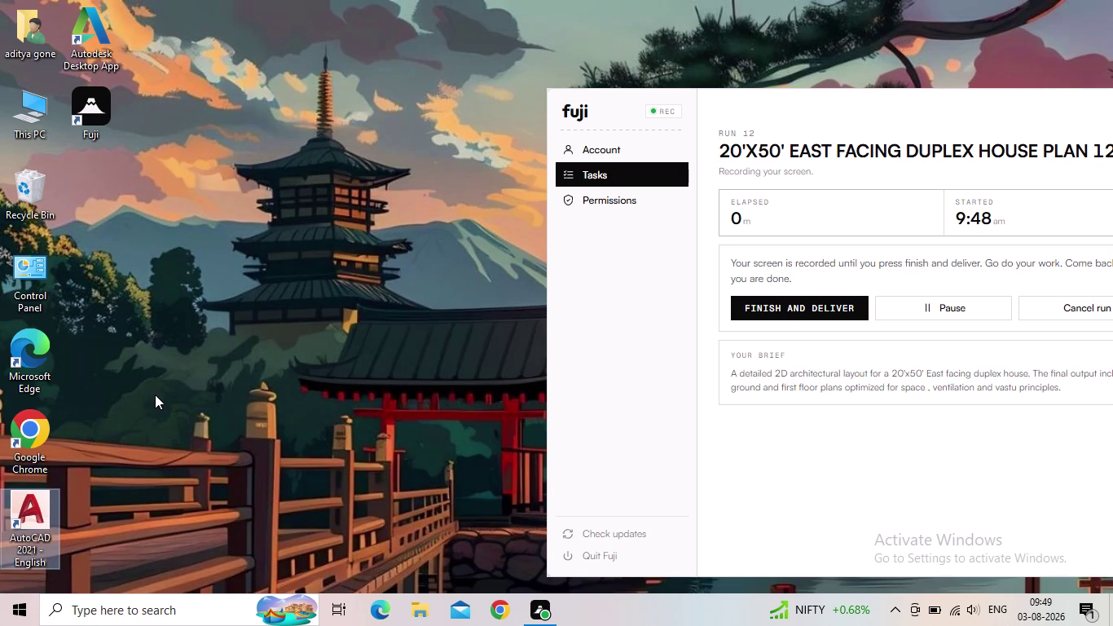
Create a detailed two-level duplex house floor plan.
Launch AutoCAD 2021 from its desktop shortcut.
right_click(211, 289)
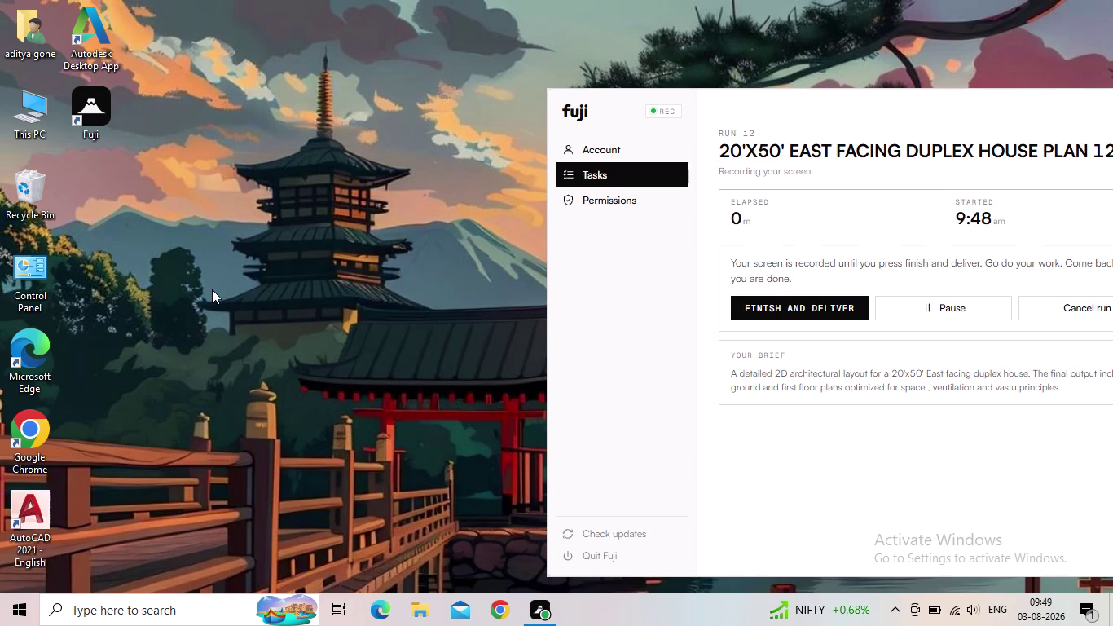
click(242, 336)
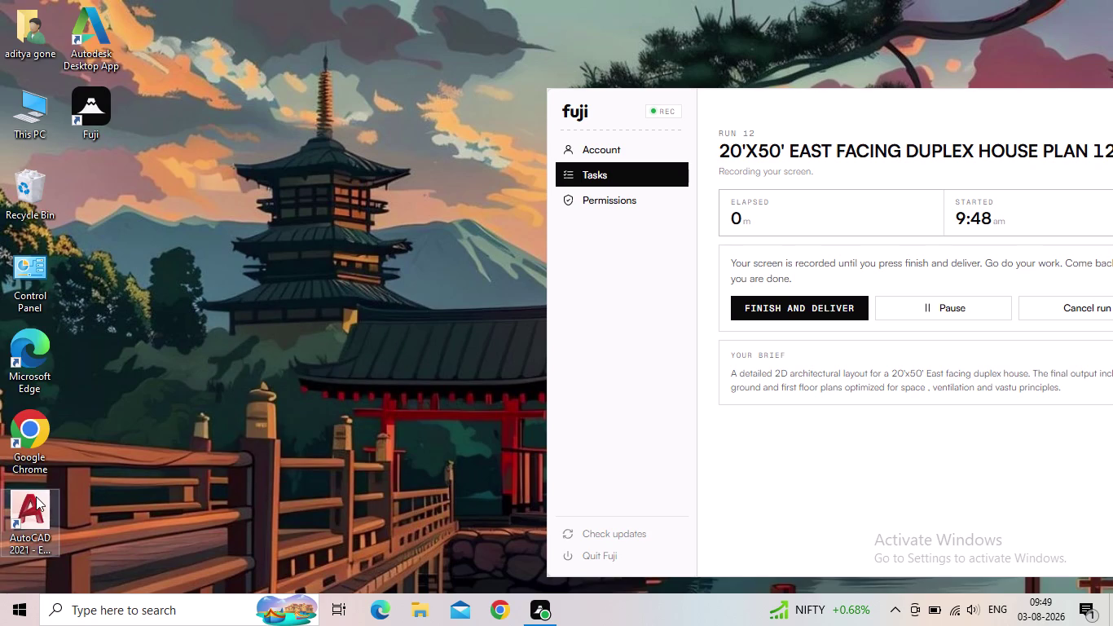
double_click(36, 496)
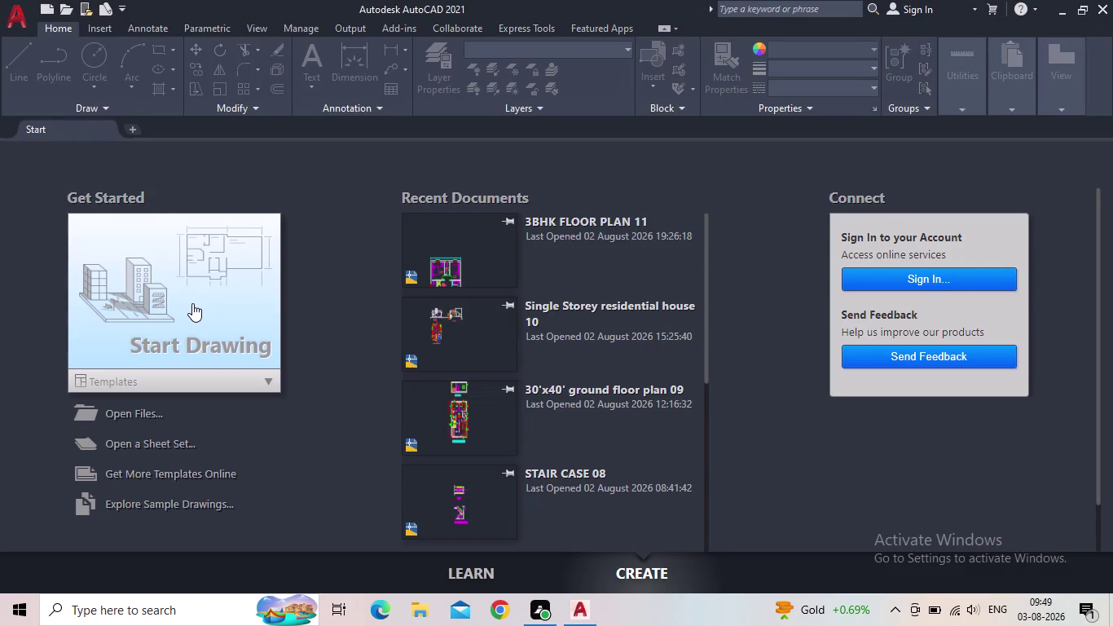
Start a new blank drawing, Drawing1, from the Start page.
click(192, 302)
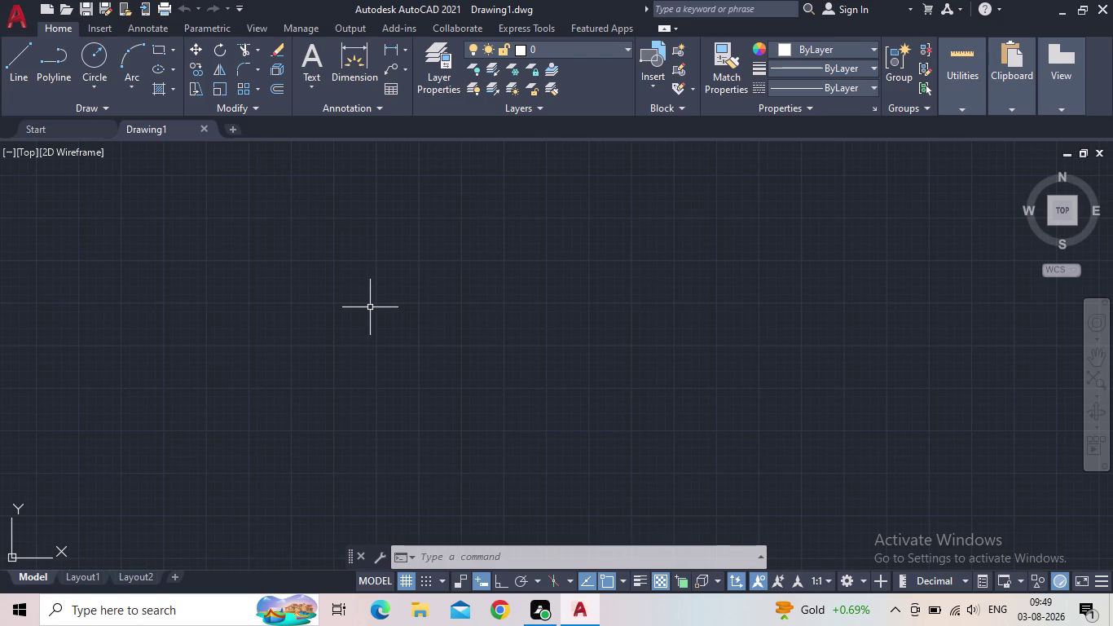
Pan and zoom the blank drawing to reposition the origin.
scroll(down, 3)
middle_drag(485, 341, 454, 390)
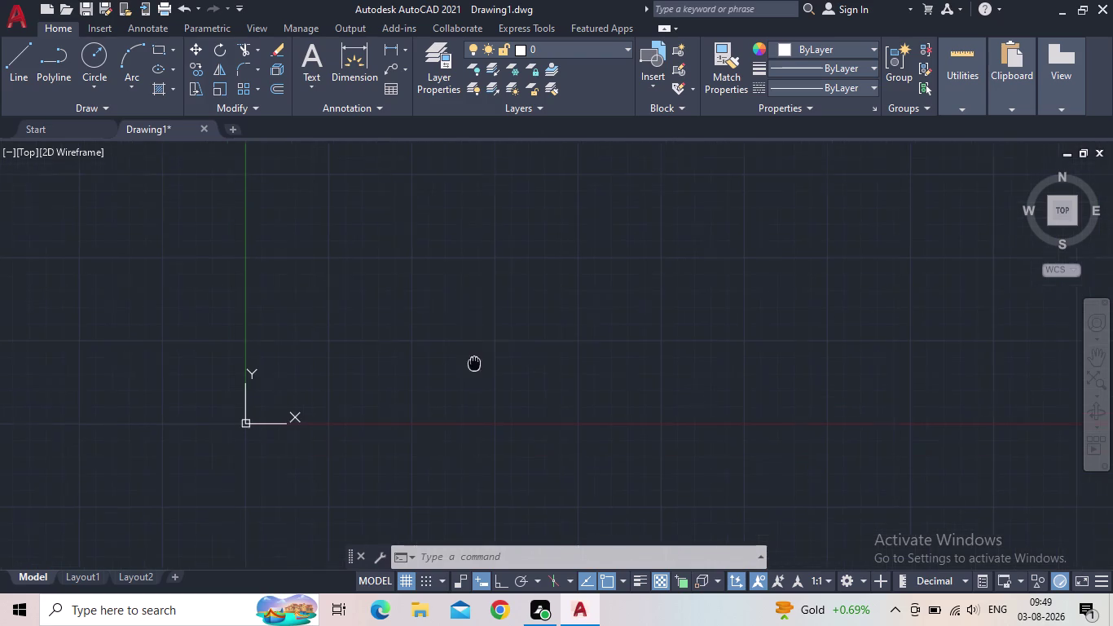
middle_drag(454, 390, 366, 462)
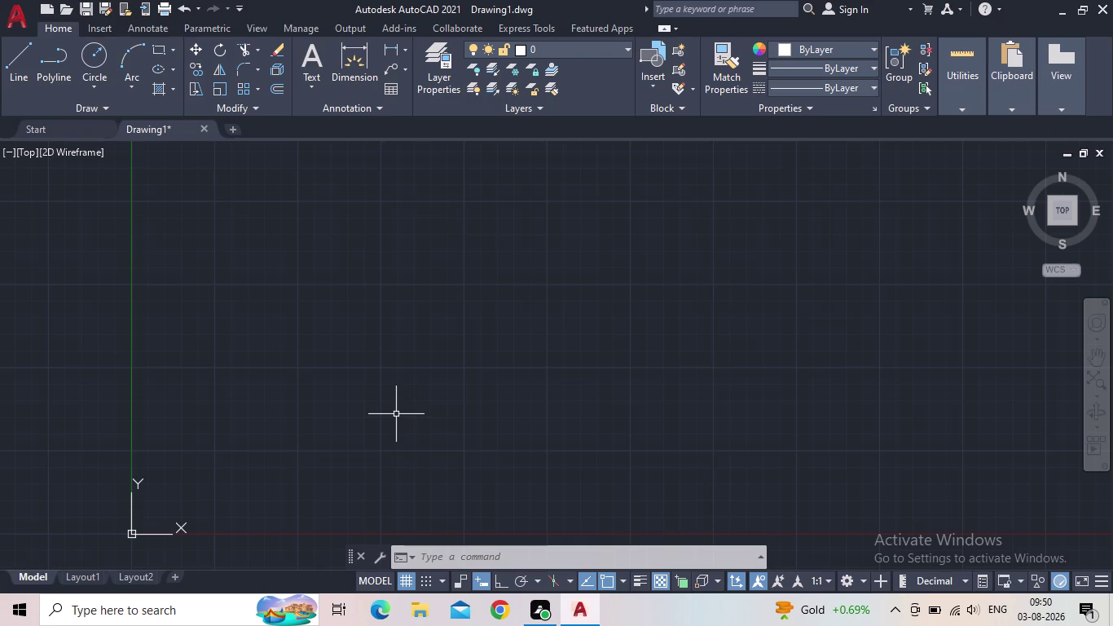
middle_drag(524, 356, 419, 375)
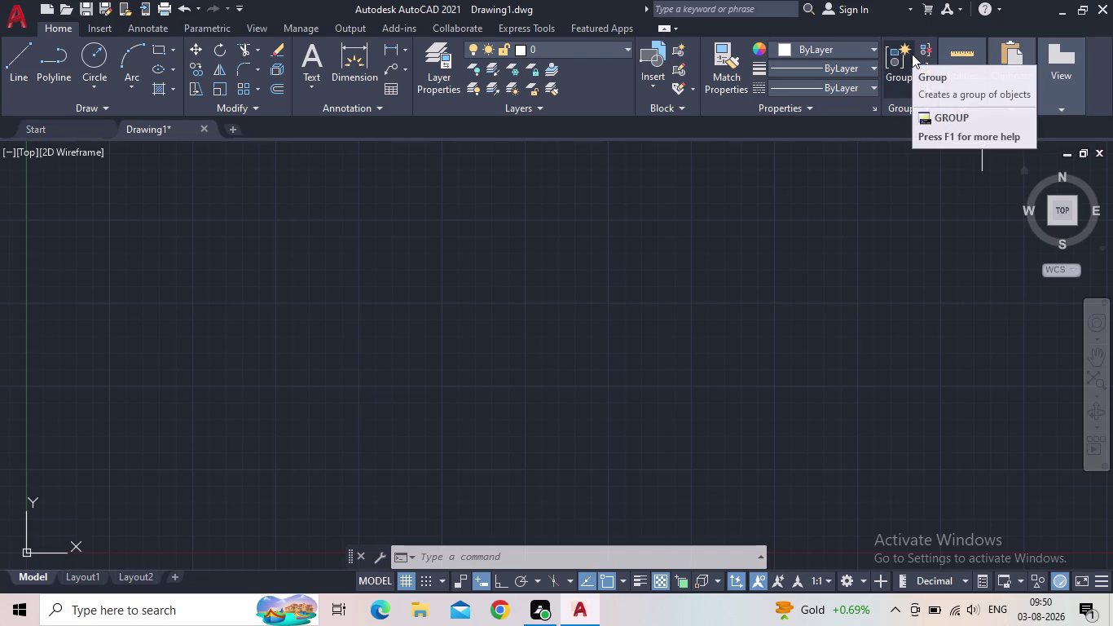
scroll(down, 3)
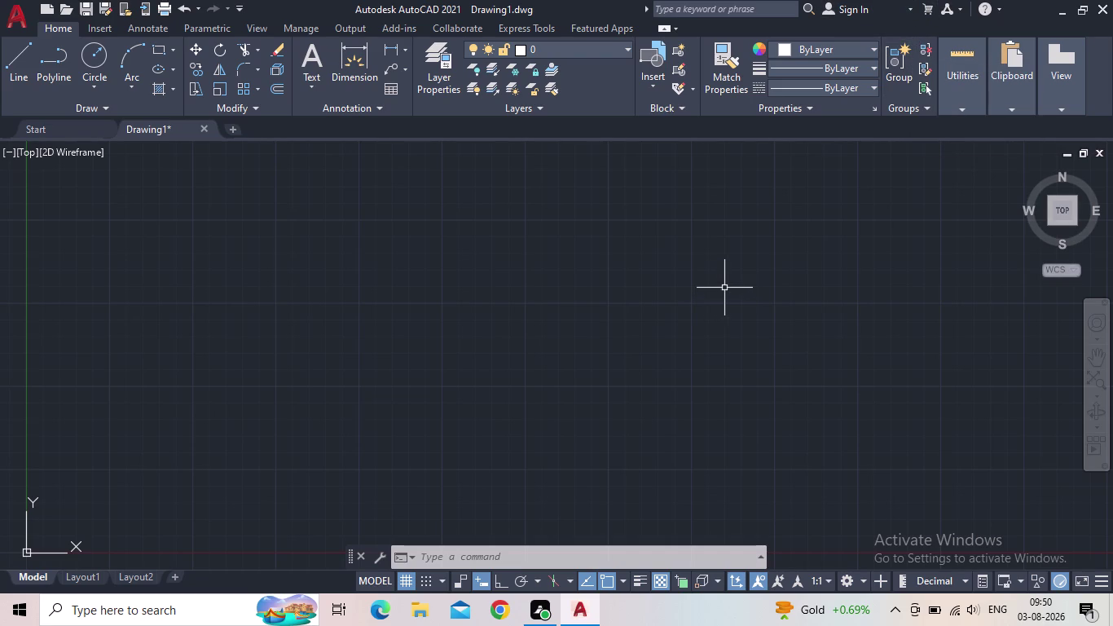
middle_click(725, 285)
Turn on Ortho mode and bring the origin to the lower left.
click(501, 586)
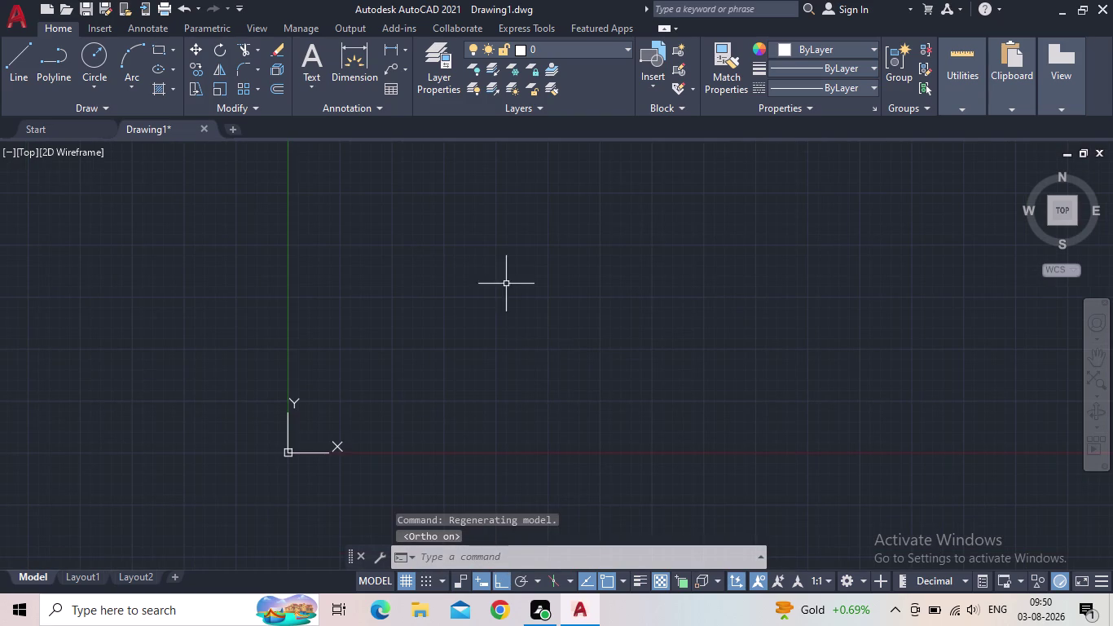
middle_drag(502, 273, 387, 306)
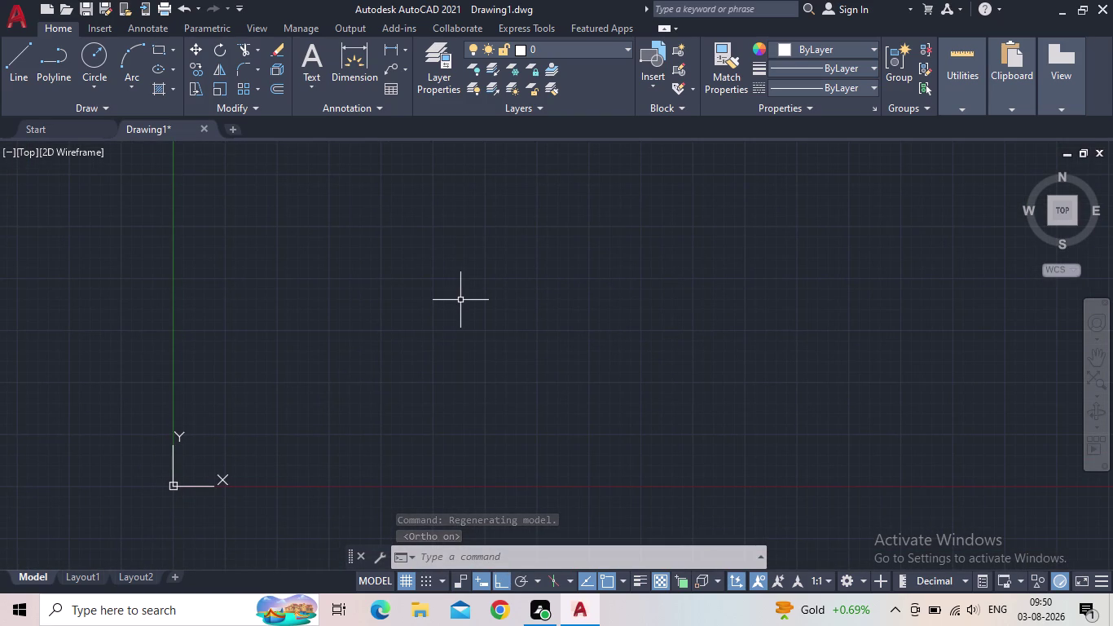
middle_click(486, 283)
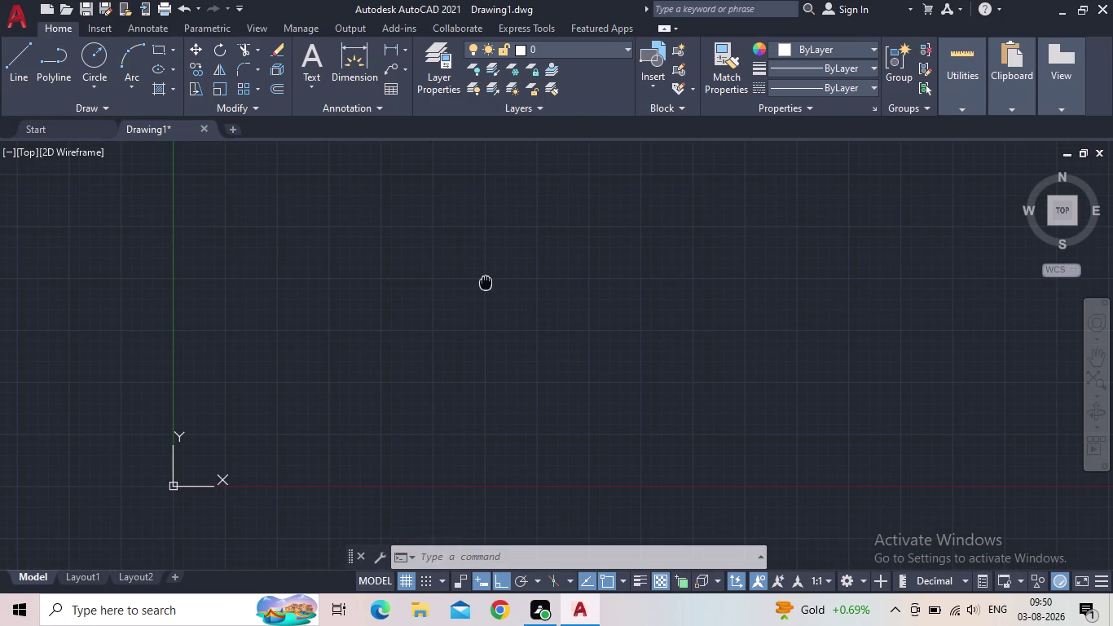
middle_drag(471, 287, 334, 321)
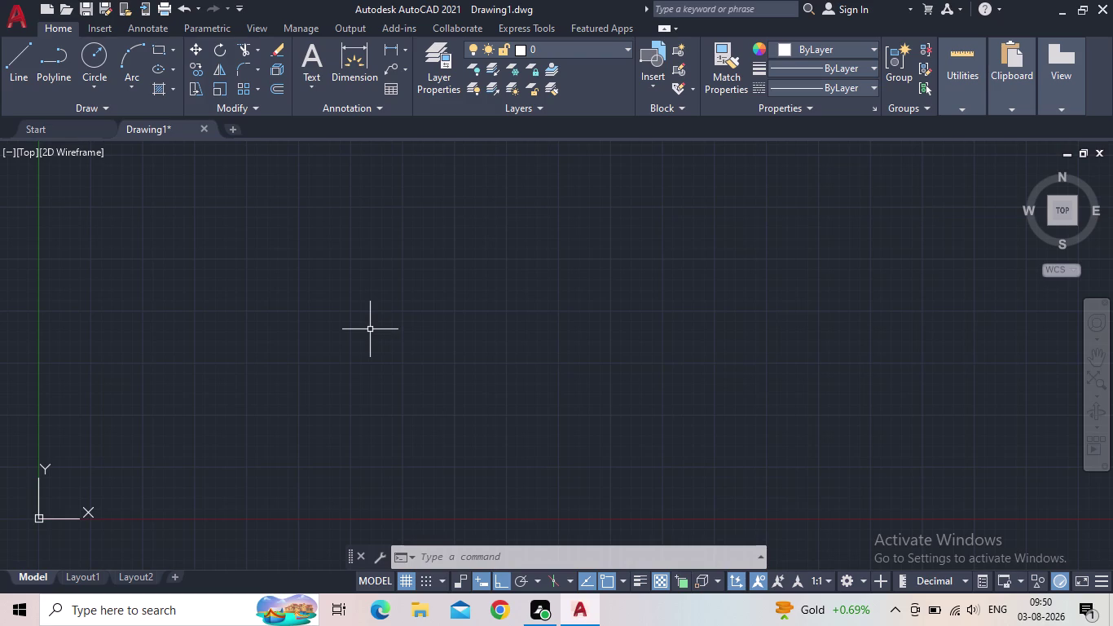
Set Engineering length units with 0'-0.00" precision, leaving insertion scale at Millimeters.
text(un)
key(Return)
key(Return)
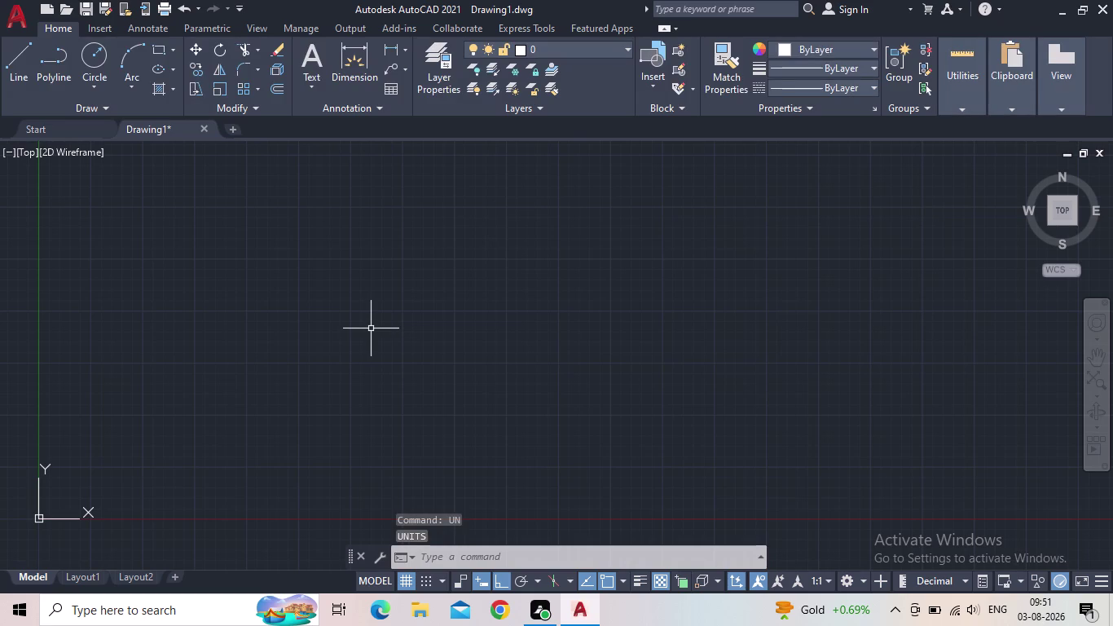
key(Escape)
text(un)
key(Return)
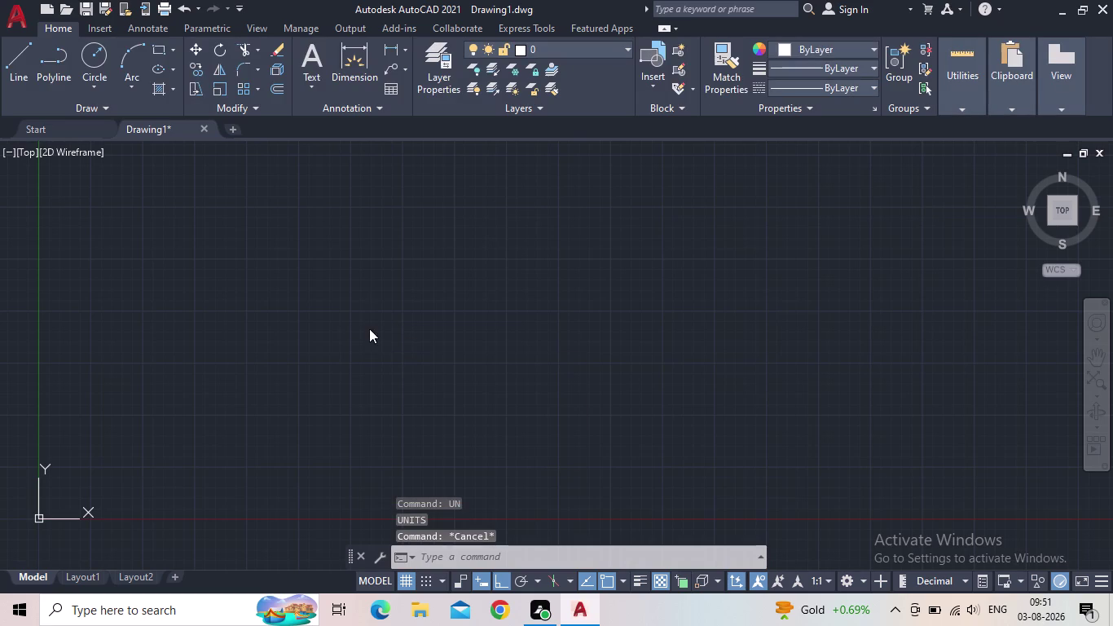
click(512, 185)
click(488, 226)
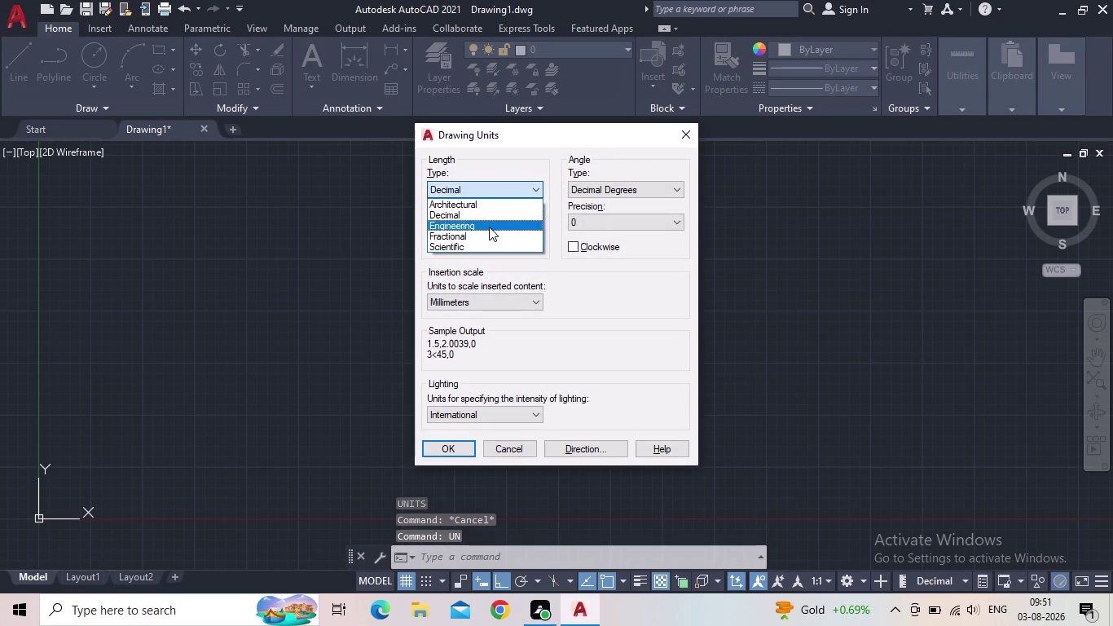
click(485, 227)
click(460, 258)
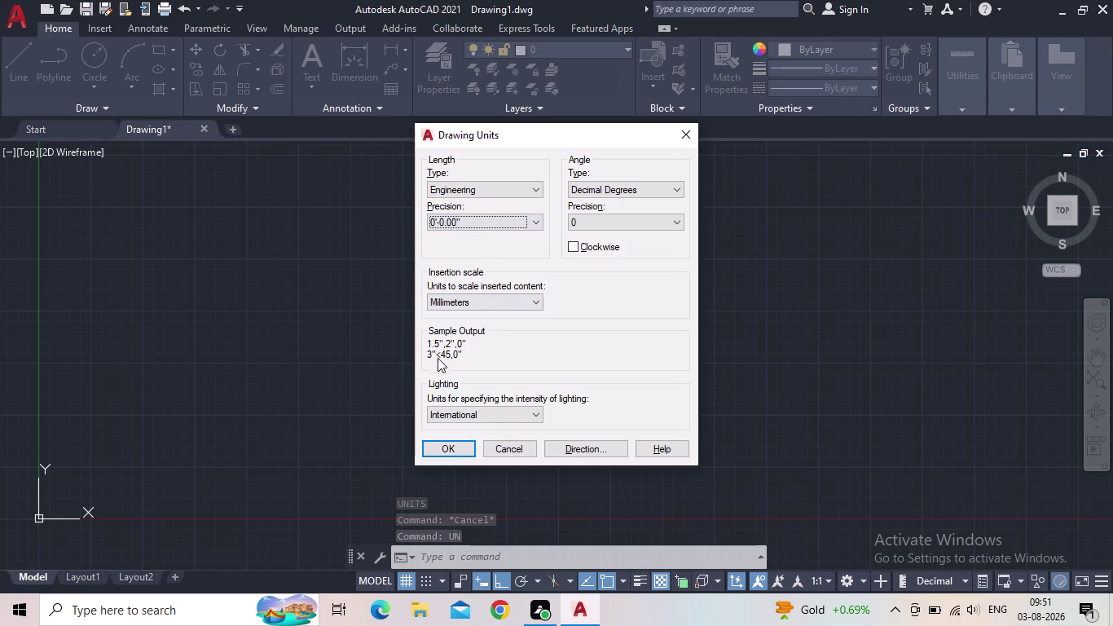
click(486, 303)
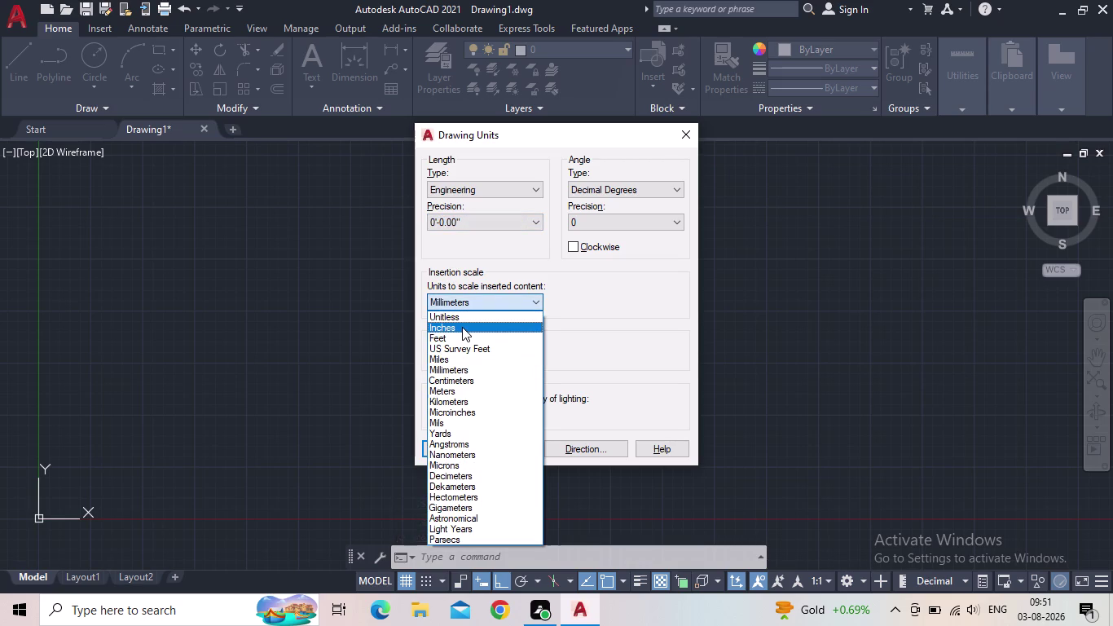
click(462, 327)
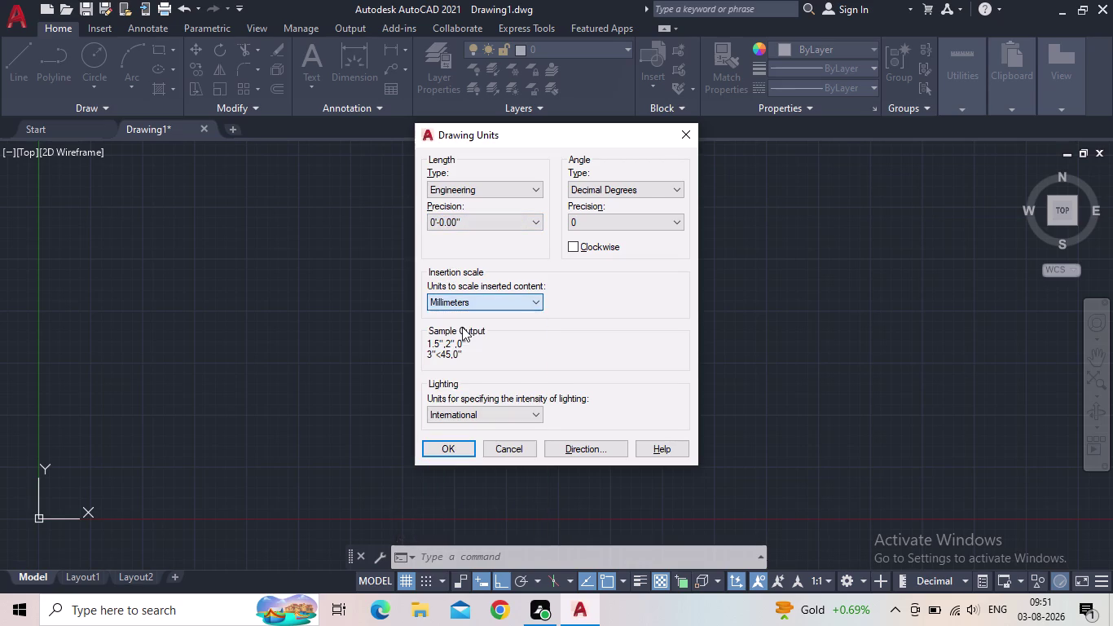
click(446, 442)
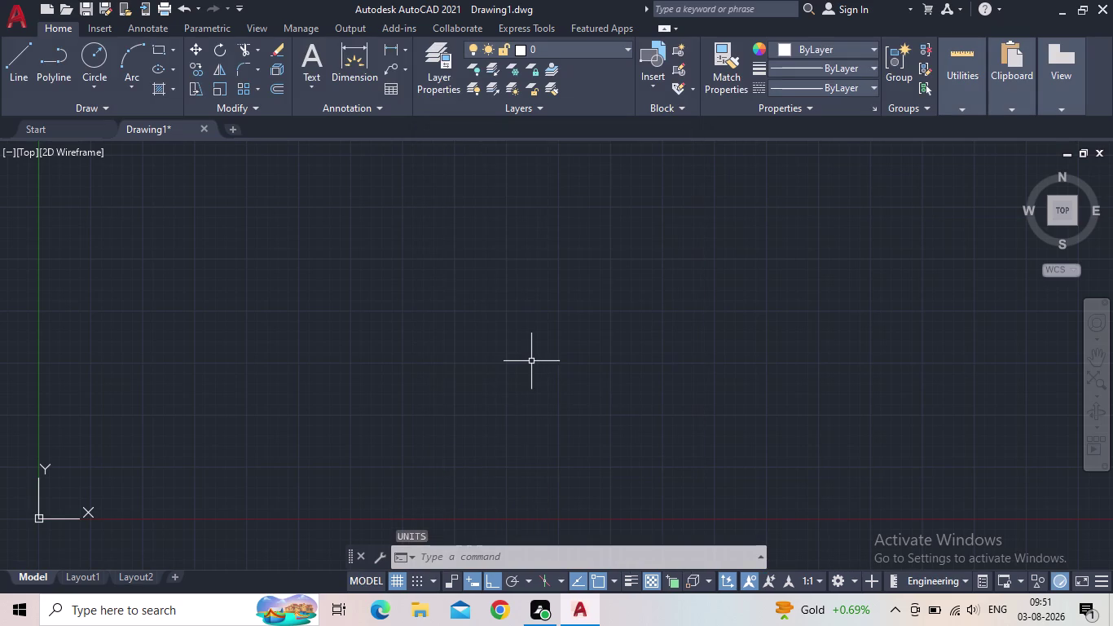
Give ISO-25 Engineering units with 0'-0.00" precision and make it the current style.
key(d)
key(Return)
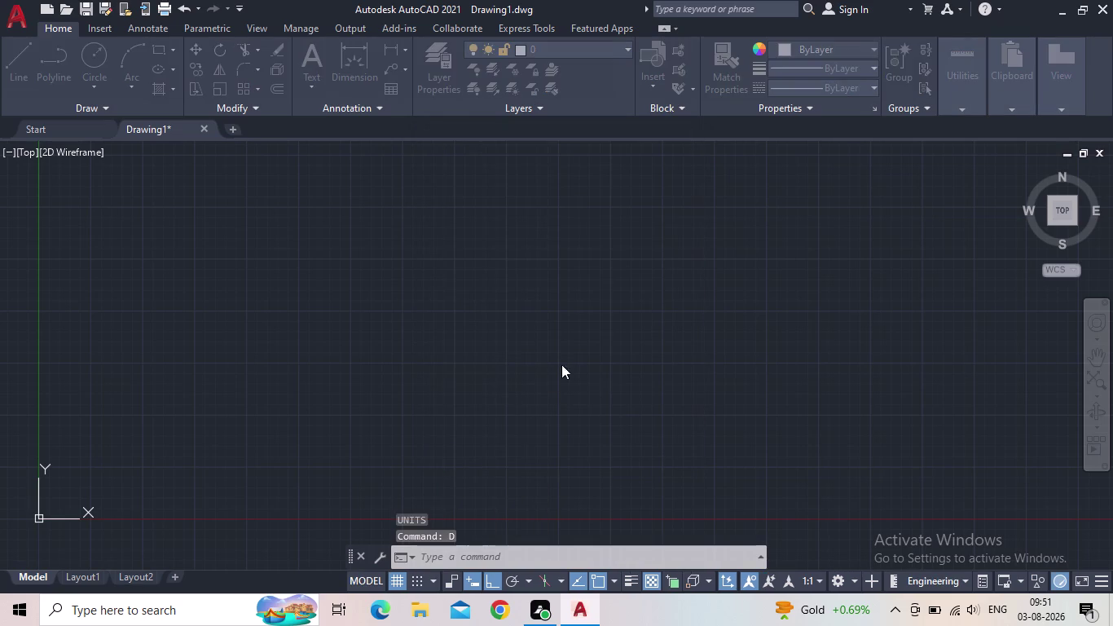
click(720, 263)
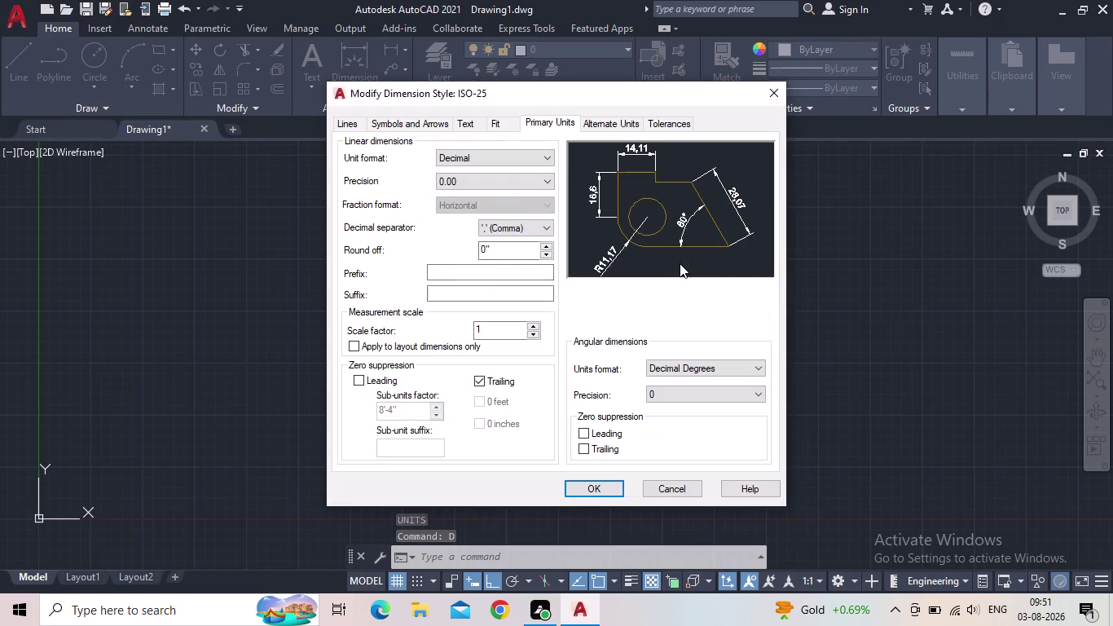
click(487, 156)
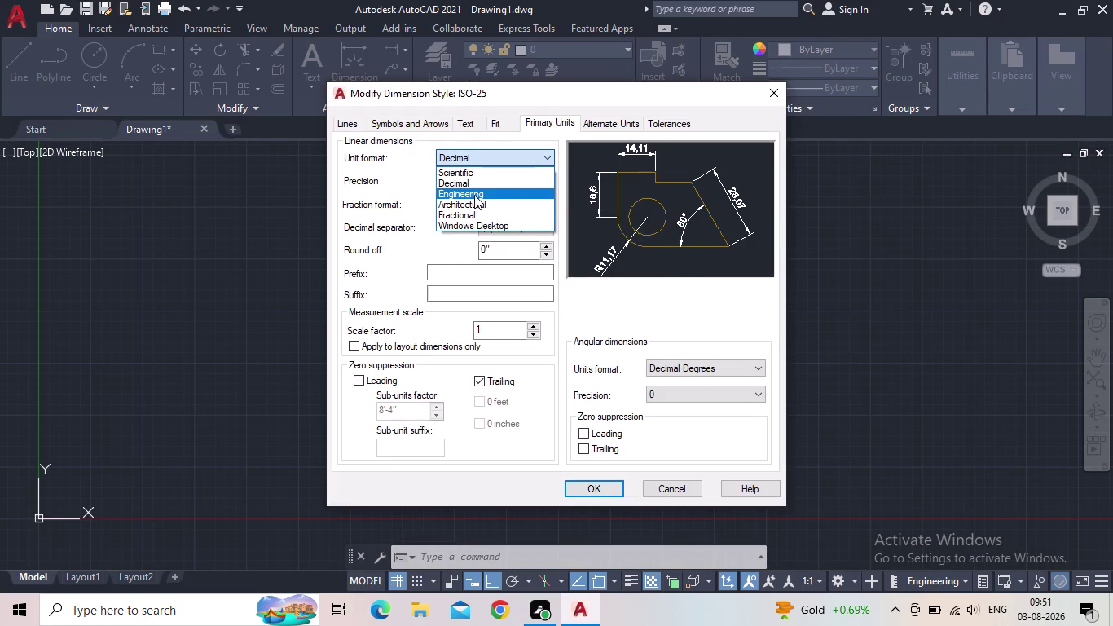
click(474, 195)
click(457, 180)
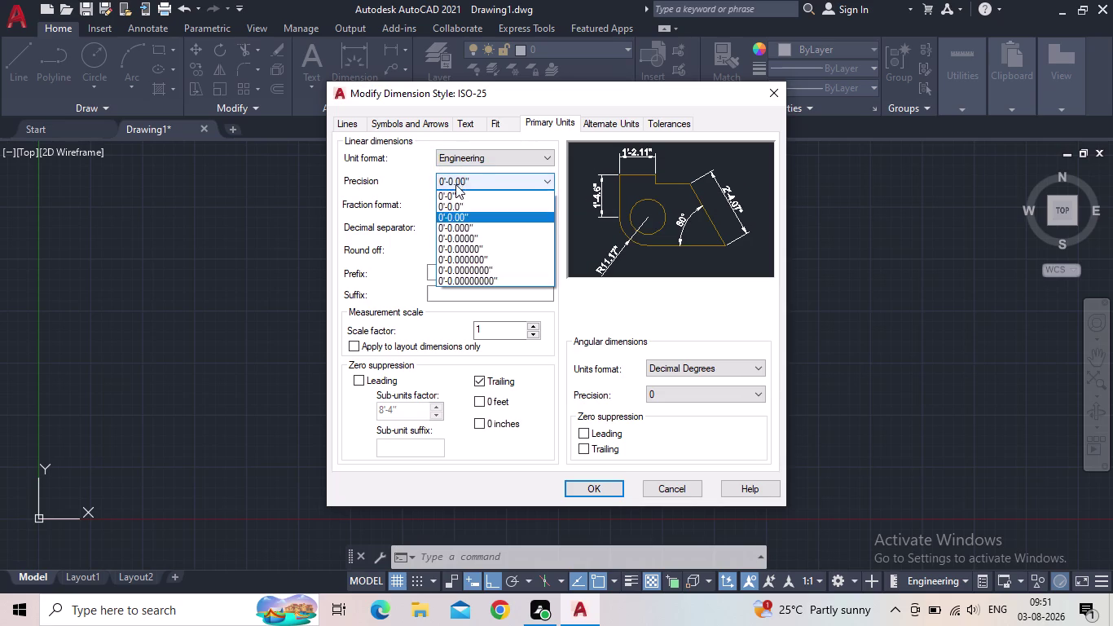
click(466, 216)
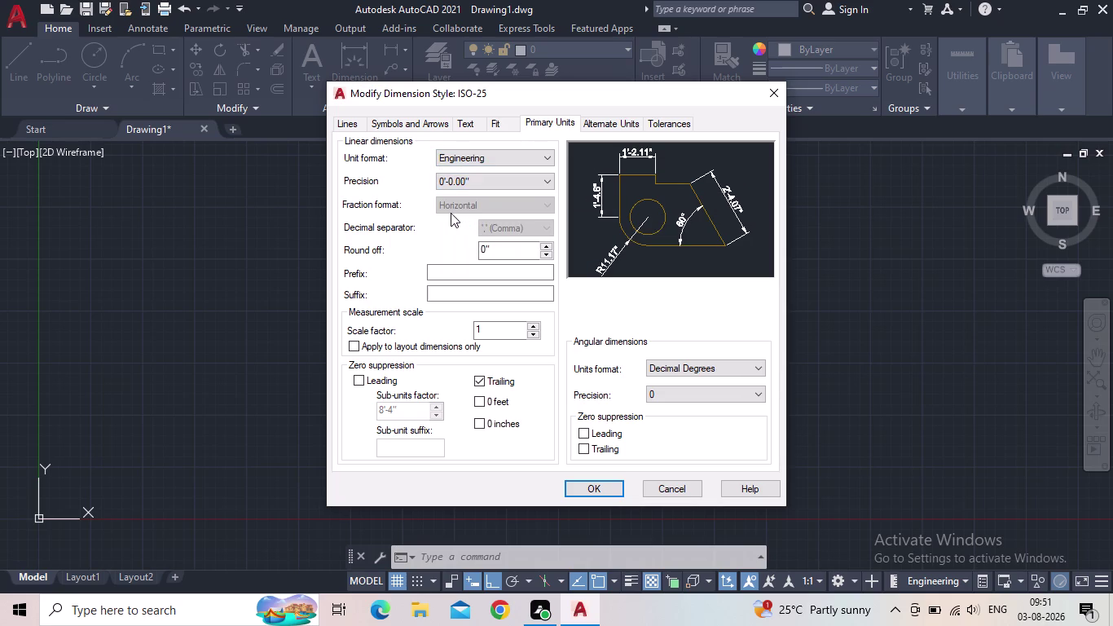
click(588, 485)
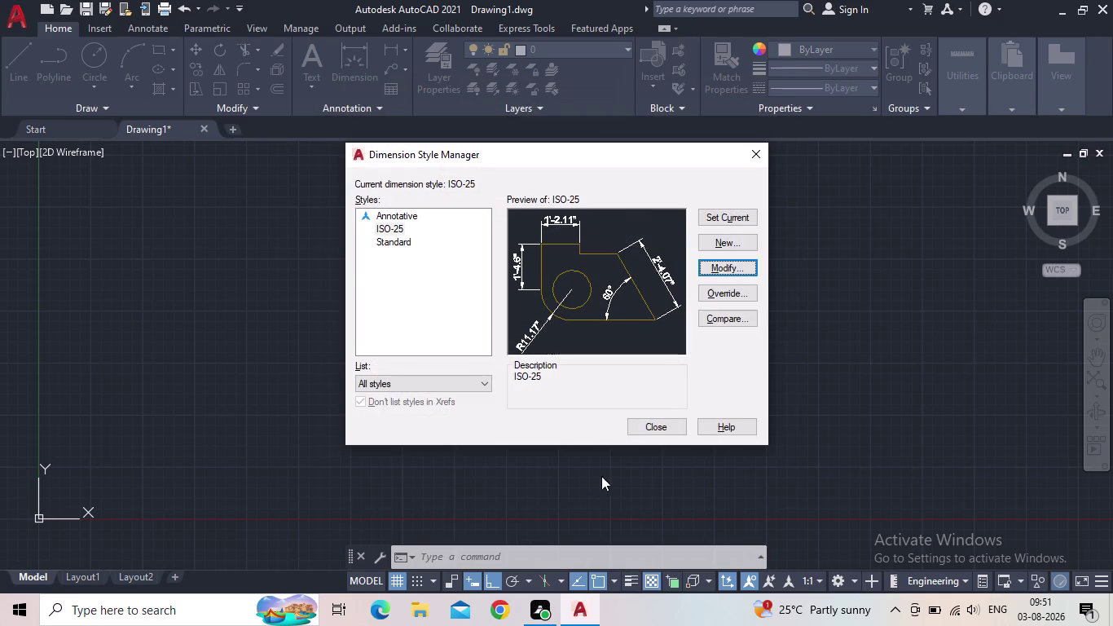
click(712, 219)
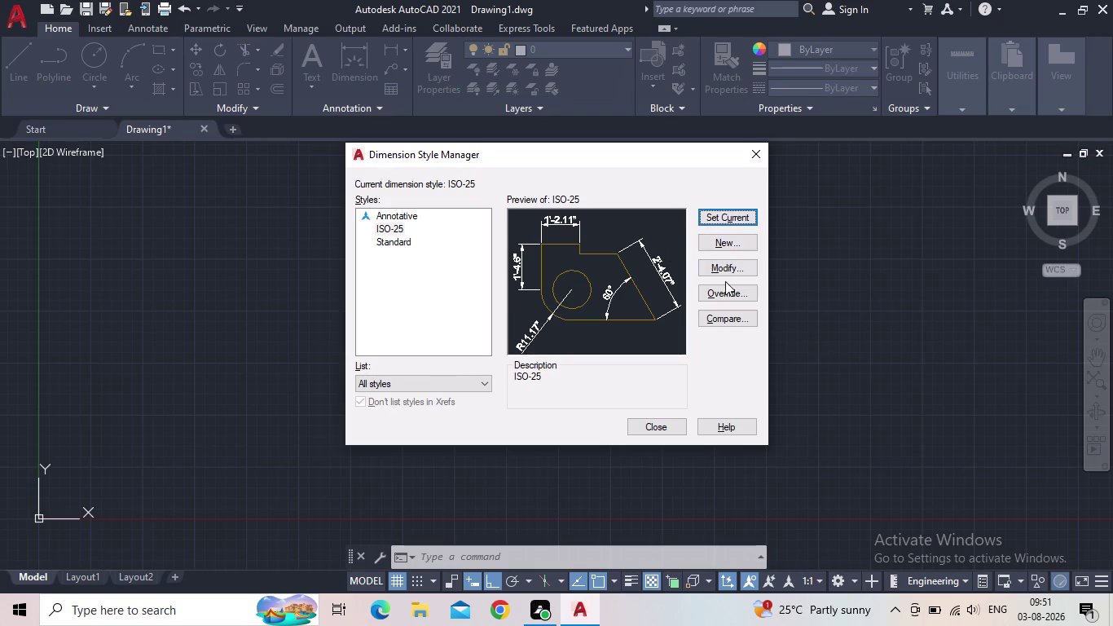
click(675, 421)
scroll(down, 3)
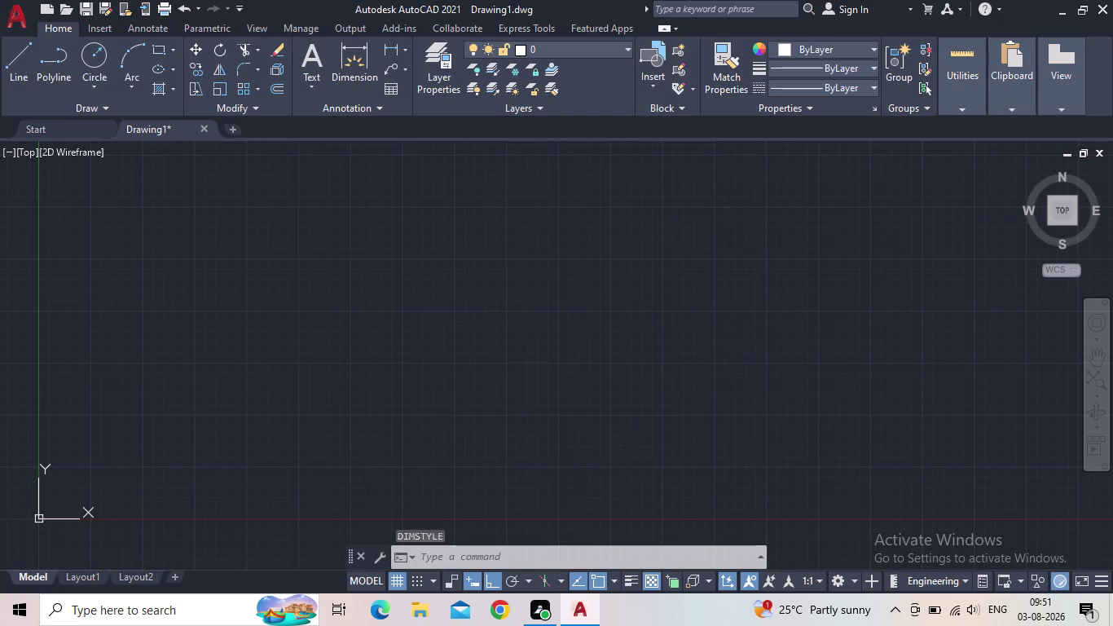
middle_drag(779, 352, 567, 434)
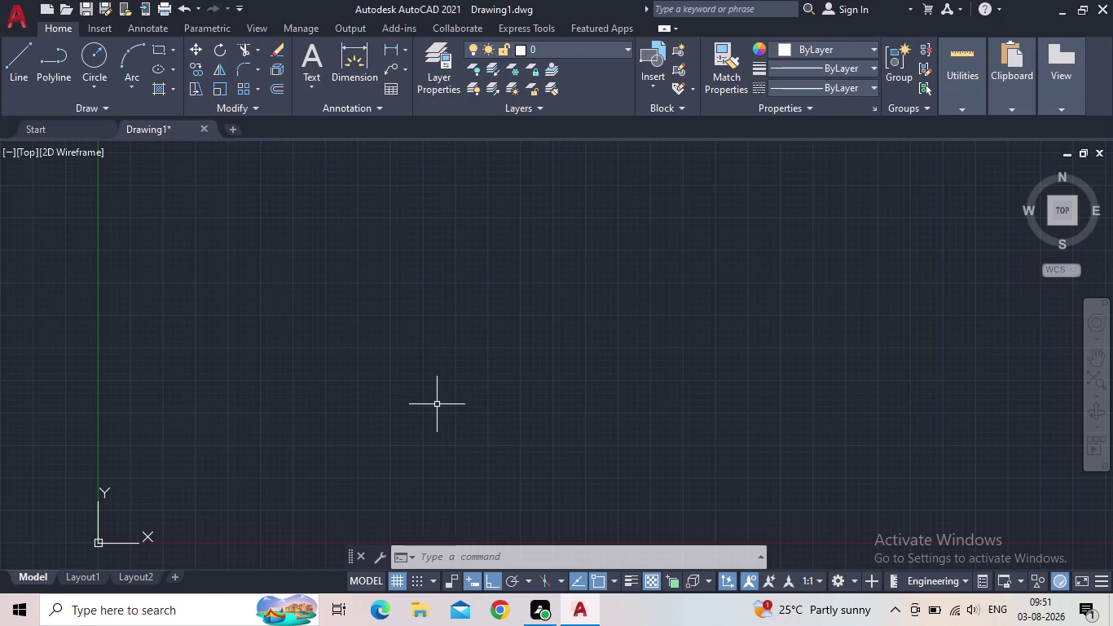
Place one vertical construction line with XL's Vertical option.
text(xl)
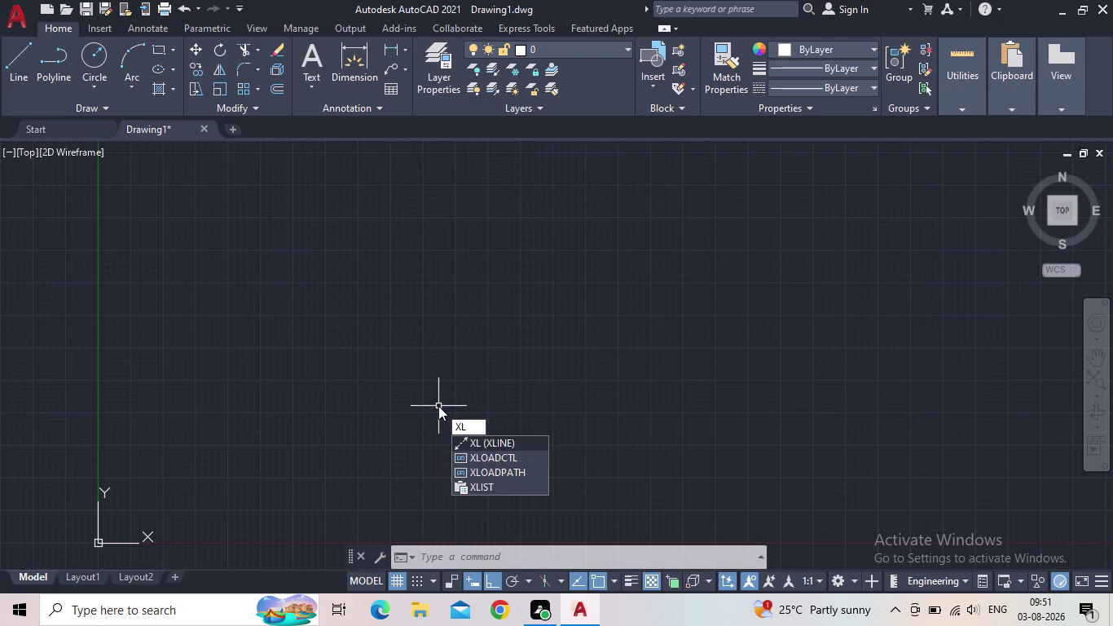
key(Return)
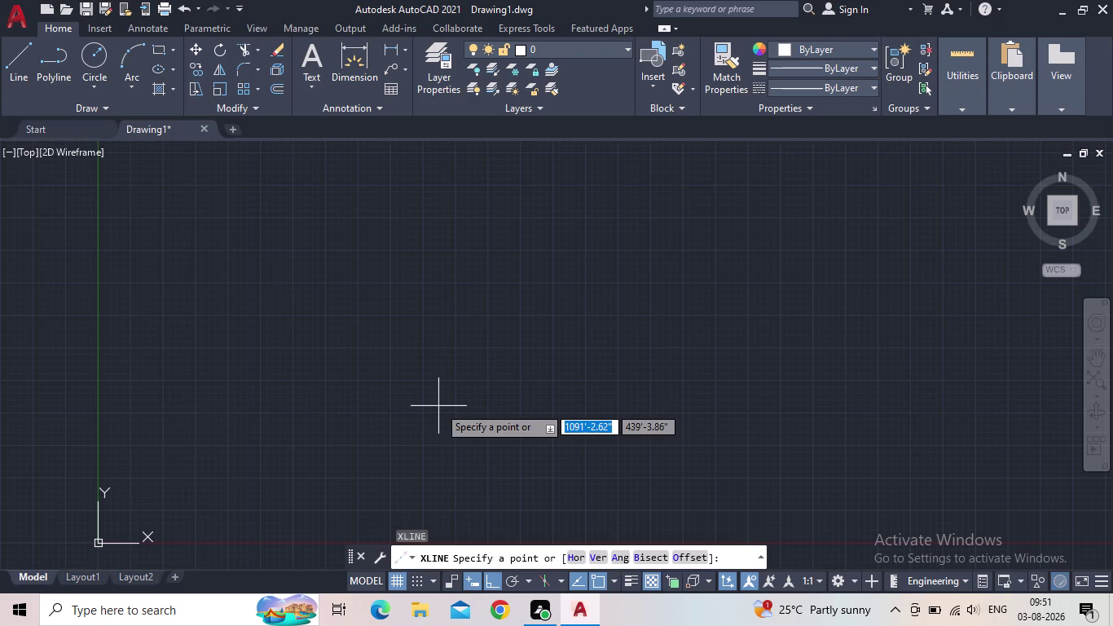
key(v)
key(Return)
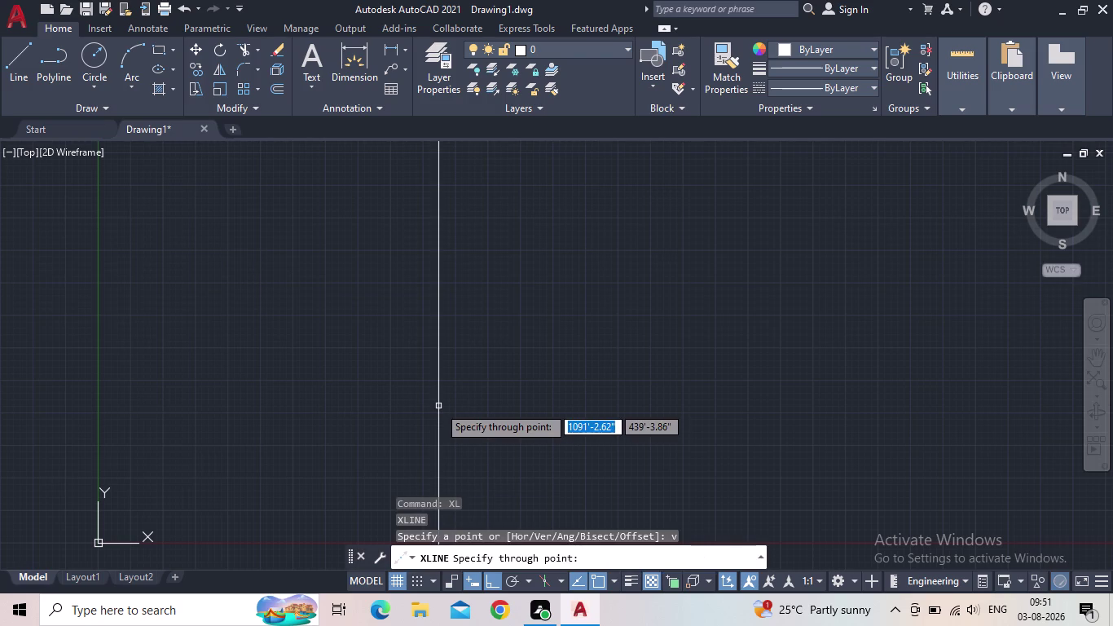
scroll(down, 3)
middle_drag(379, 367, 354, 429)
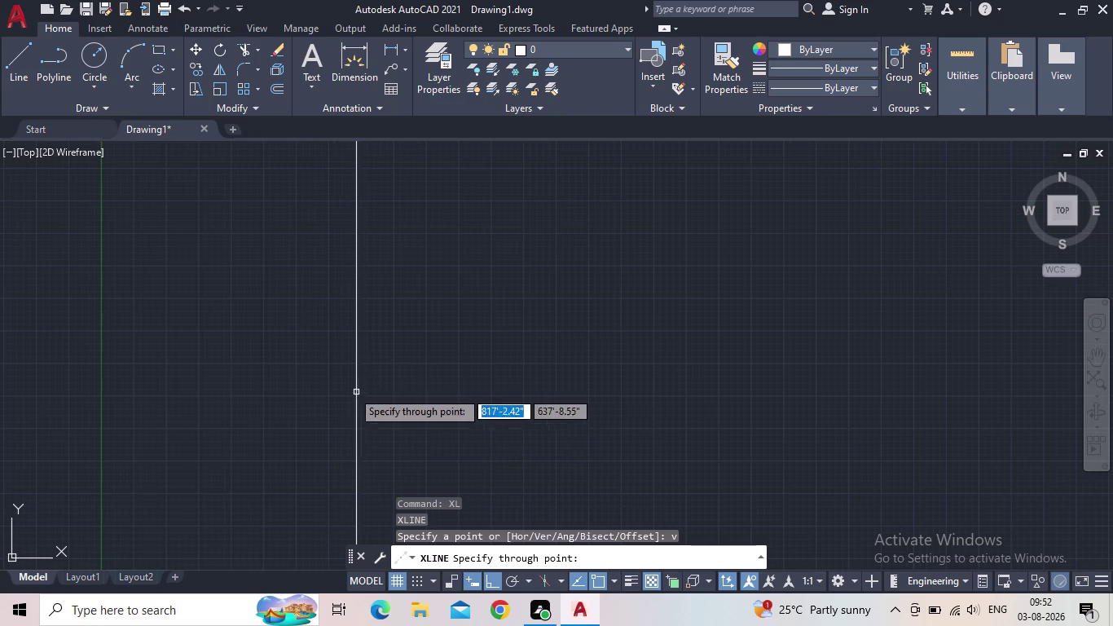
click(304, 341)
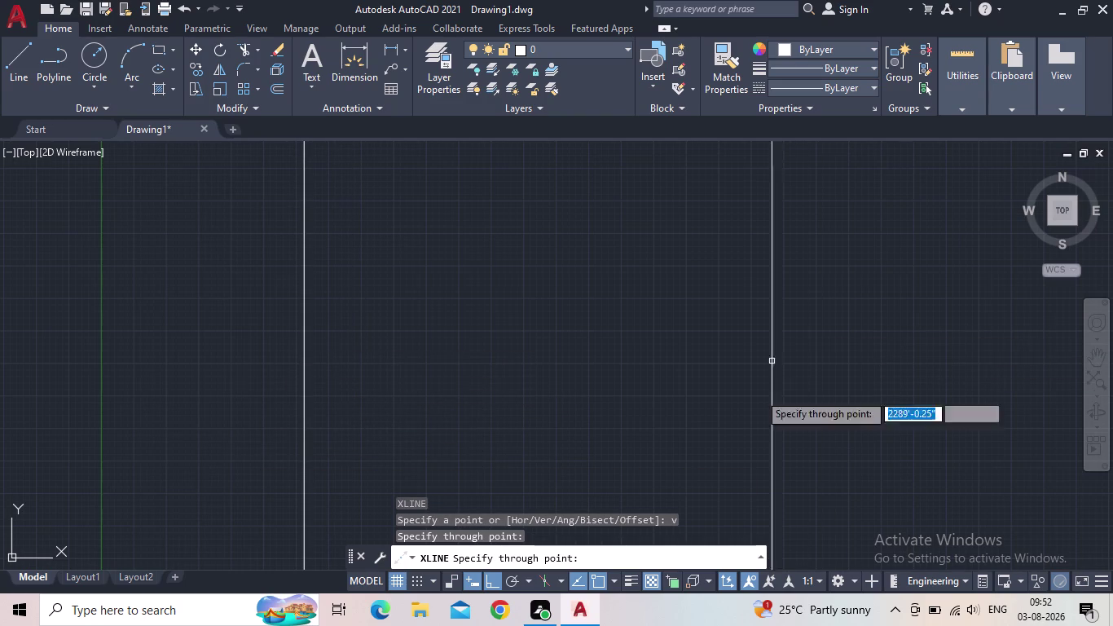
middle_drag(664, 401, 648, 408)
key(Escape)
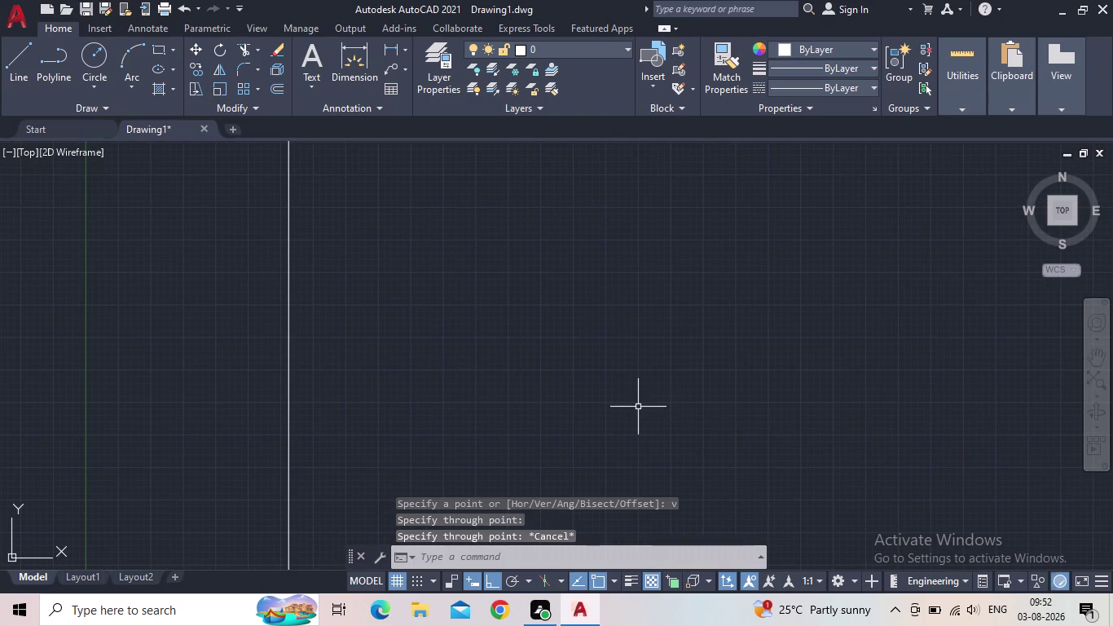
key(o)
key(Return)
Offset the vertical construction line 9" to one side, making the second wall line.
text(9)
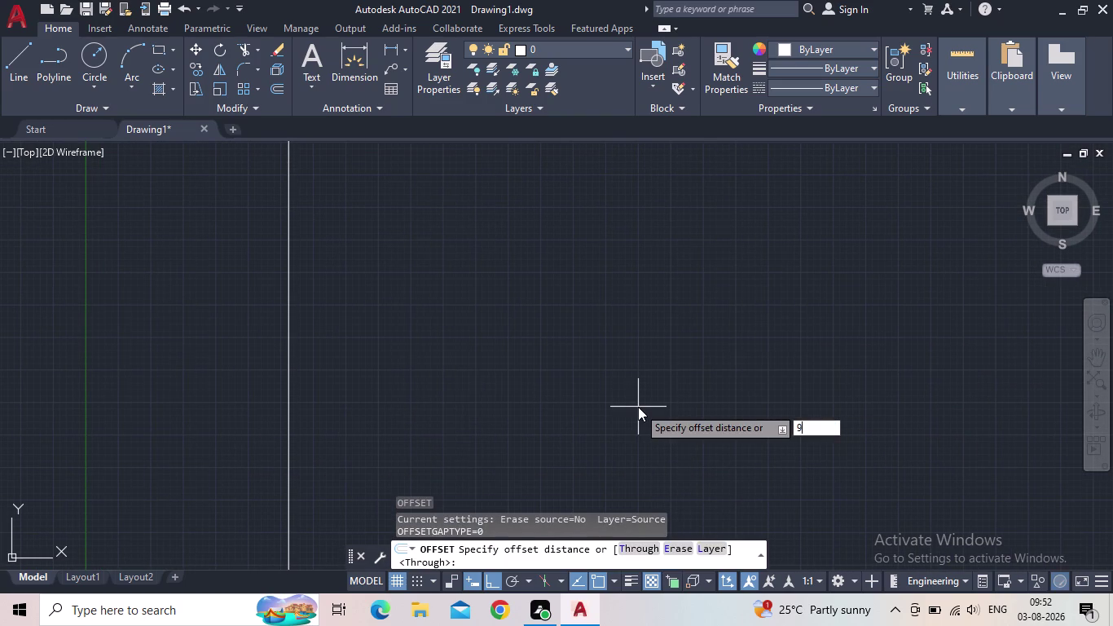
text(")
key(Return)
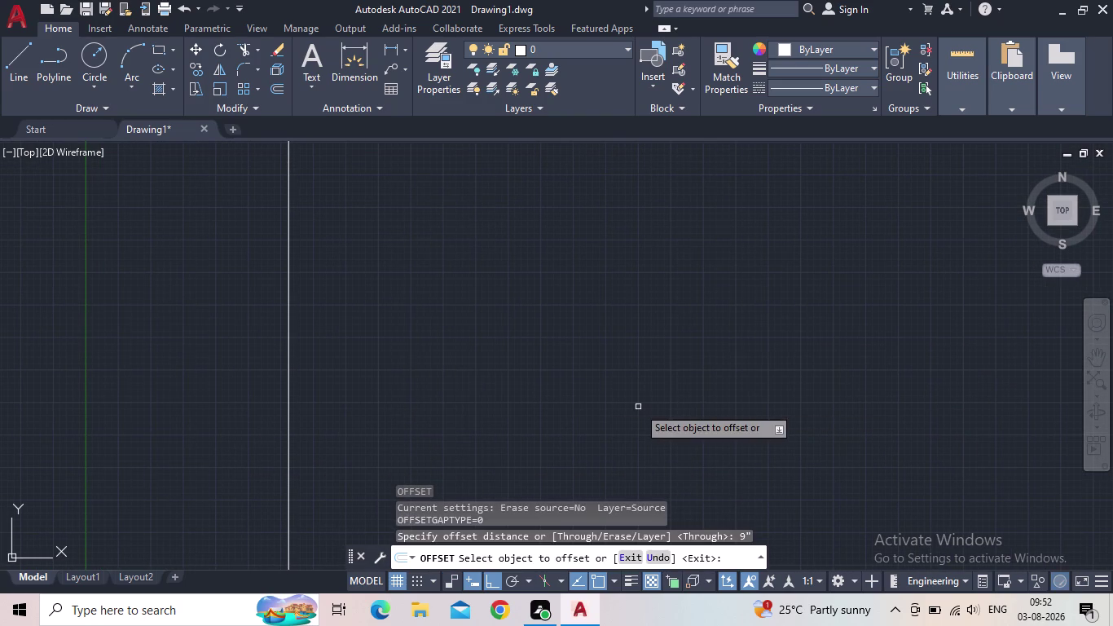
click(290, 362)
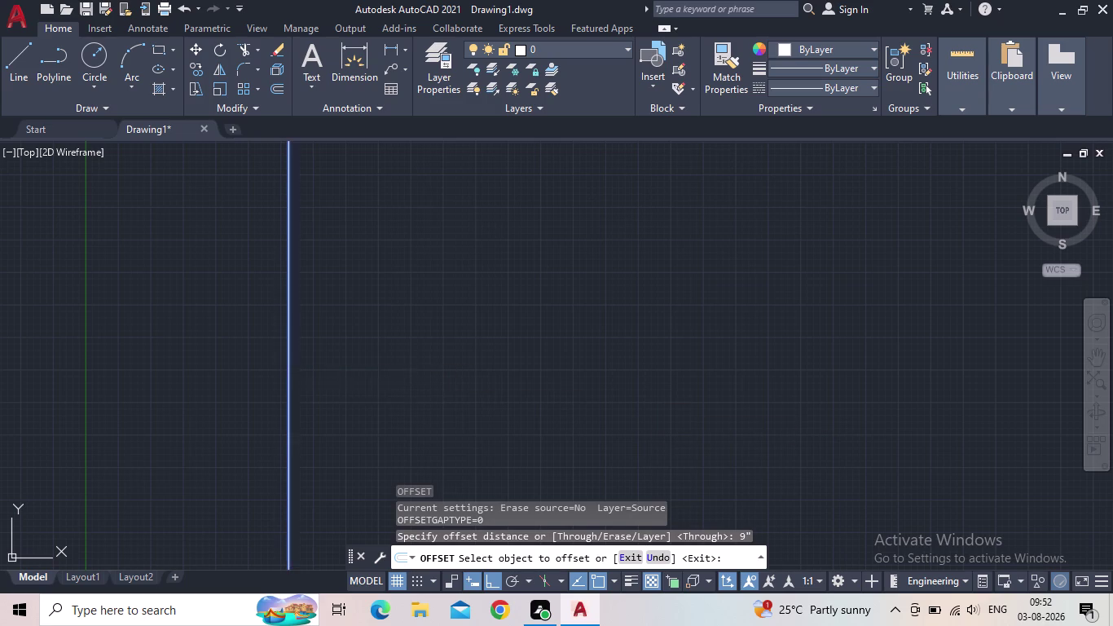
click(330, 348)
scroll(up, 3)
scroll(up, 3)
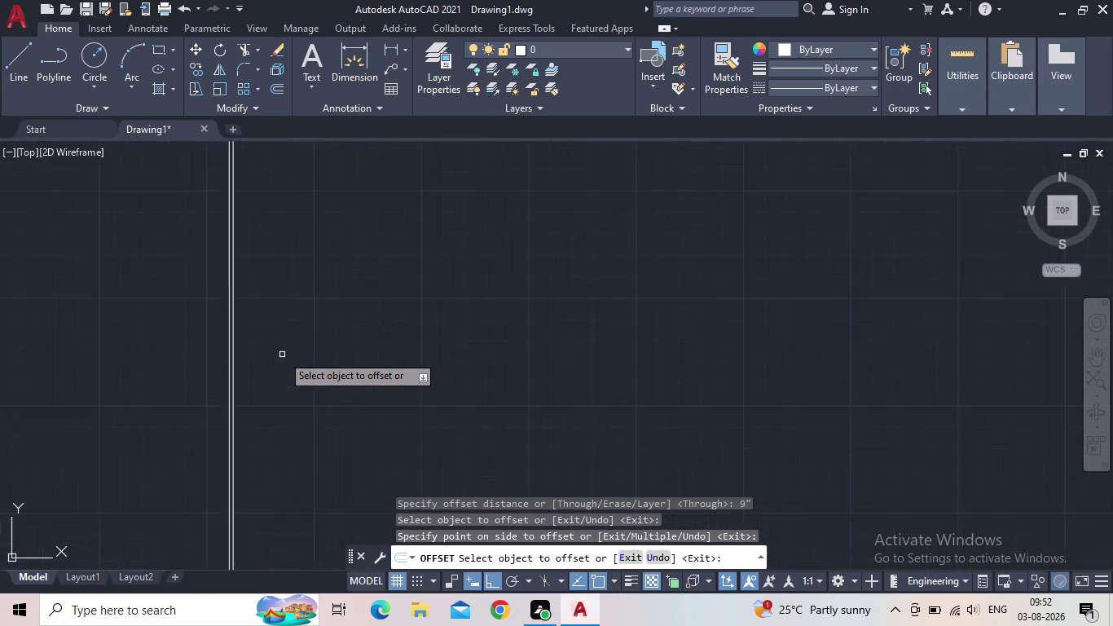
scroll(up, 3)
middle_drag(237, 331, 346, 264)
scroll(down, 3)
middle_drag(424, 310, 313, 317)
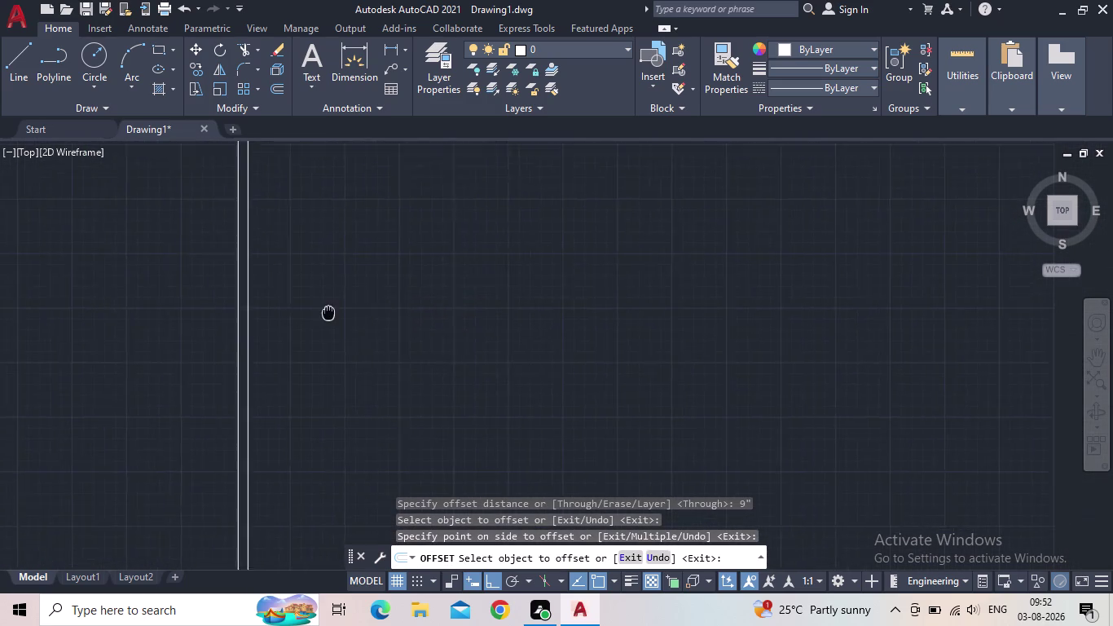
middle_drag(312, 318, 304, 322)
Attempt a horizontal construction line, cancel it, and restart XLINE.
text(x)
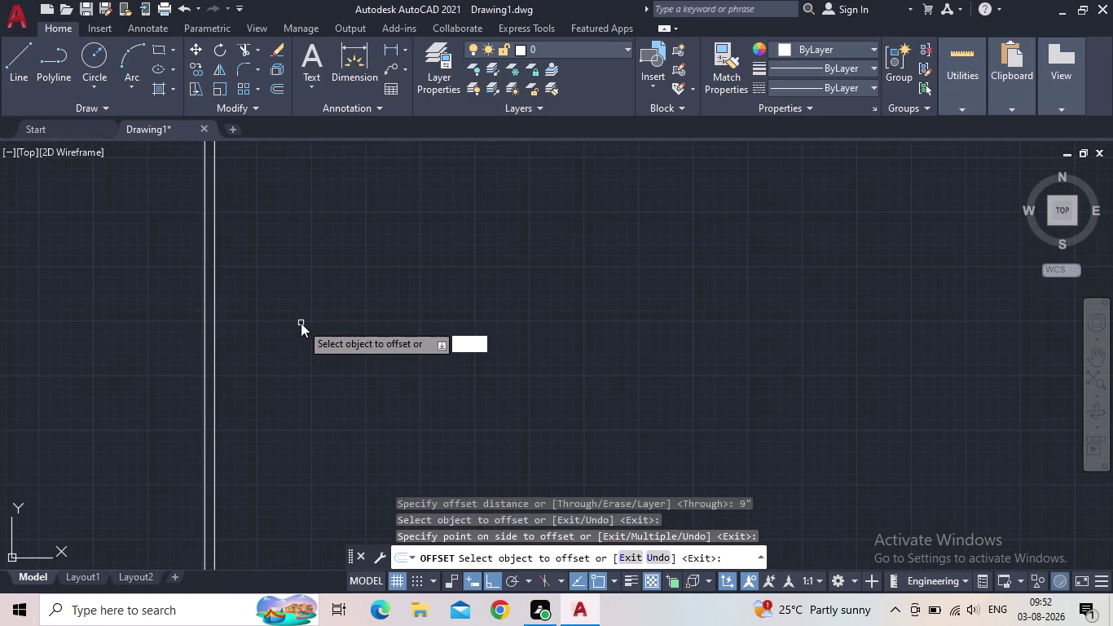
text(')
key(BackSpace)
key(l)
key(Return)
key(h)
key(Return)
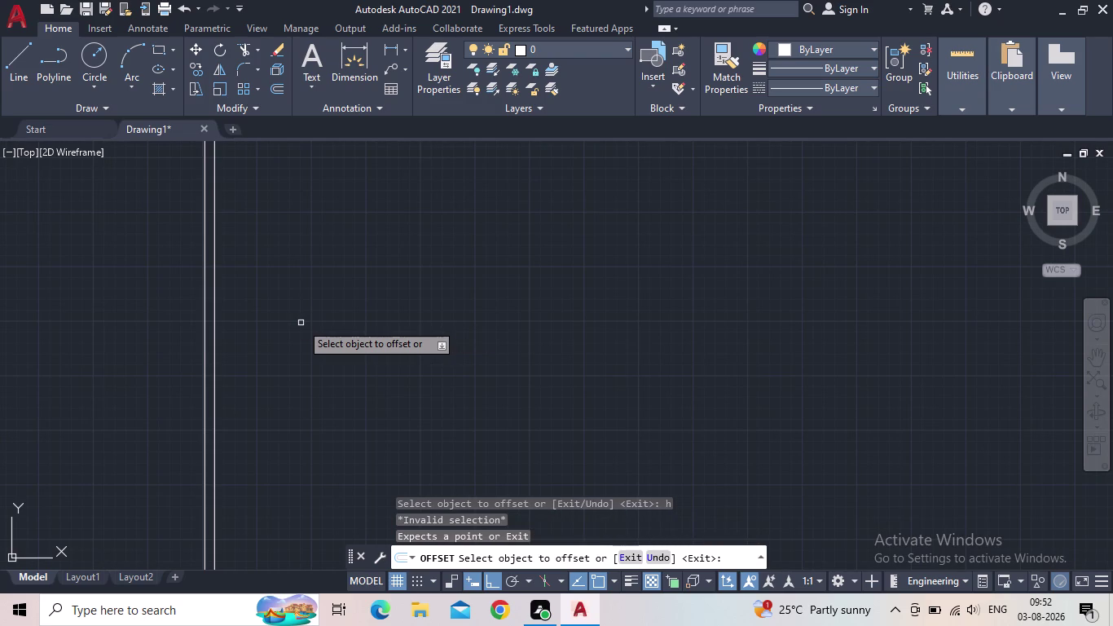
key(Escape)
text(x)
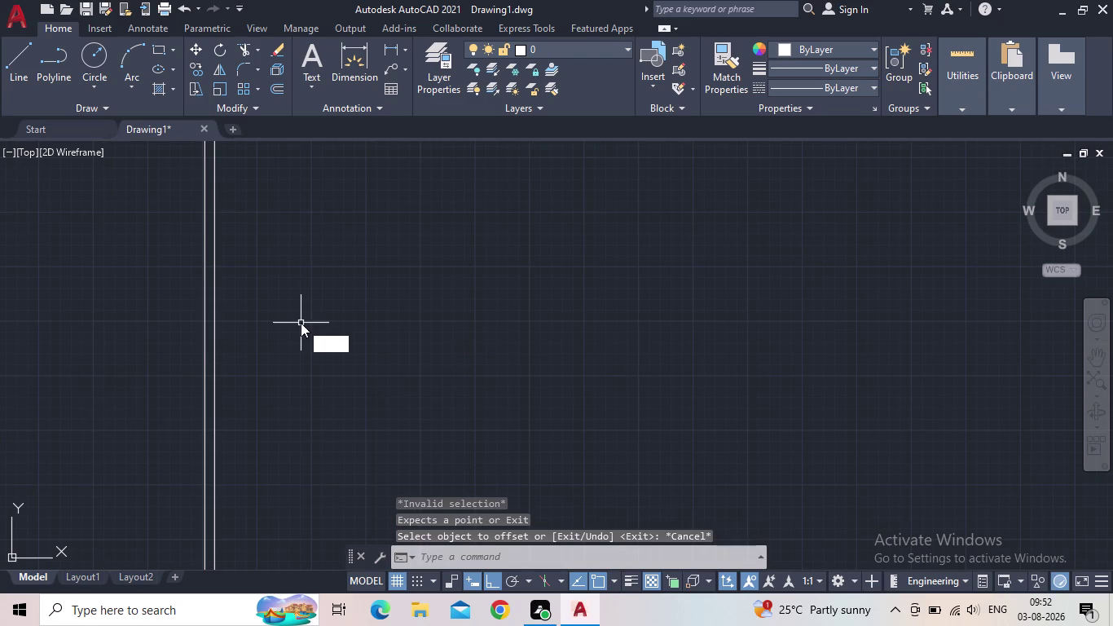
text(l)
key(Return)
Place a horizontal construction line across the vertical pair.
key(h)
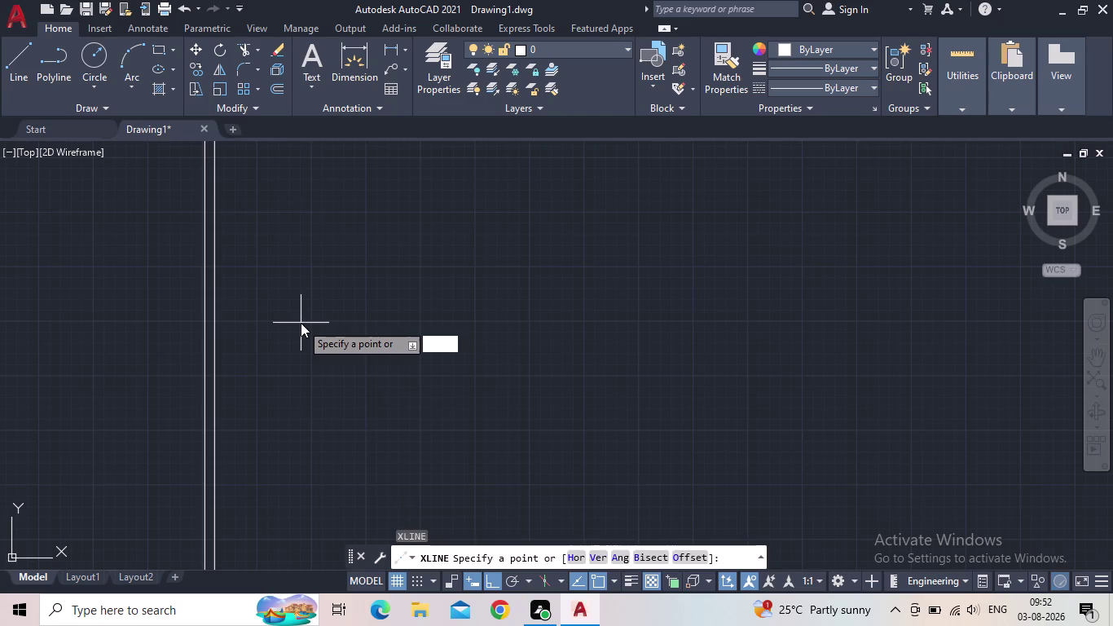
key(Return)
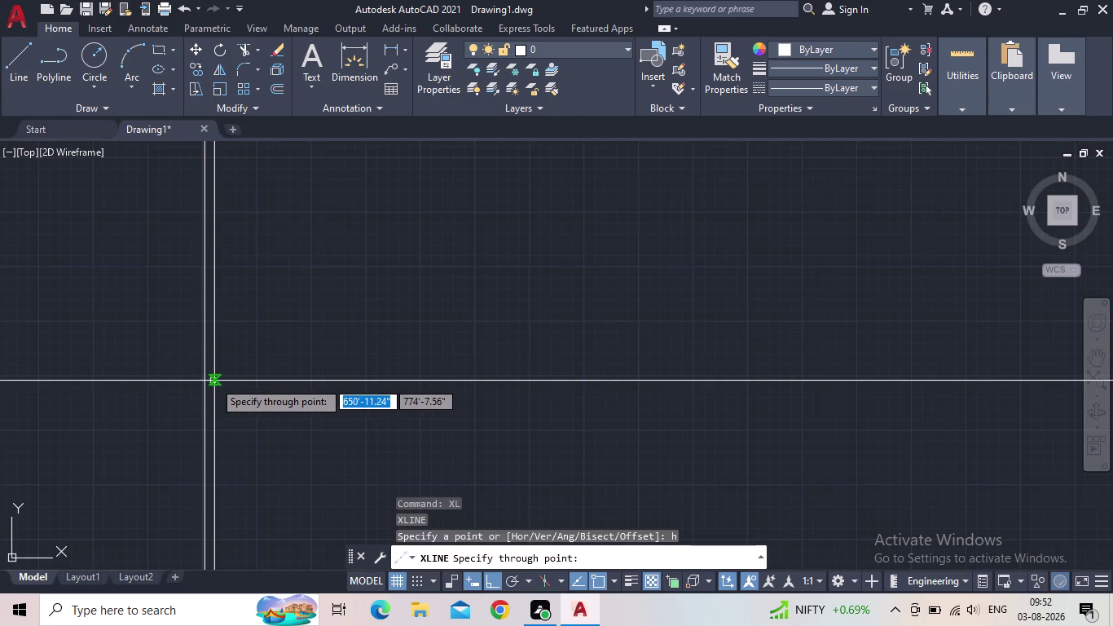
click(214, 381)
key(Escape)
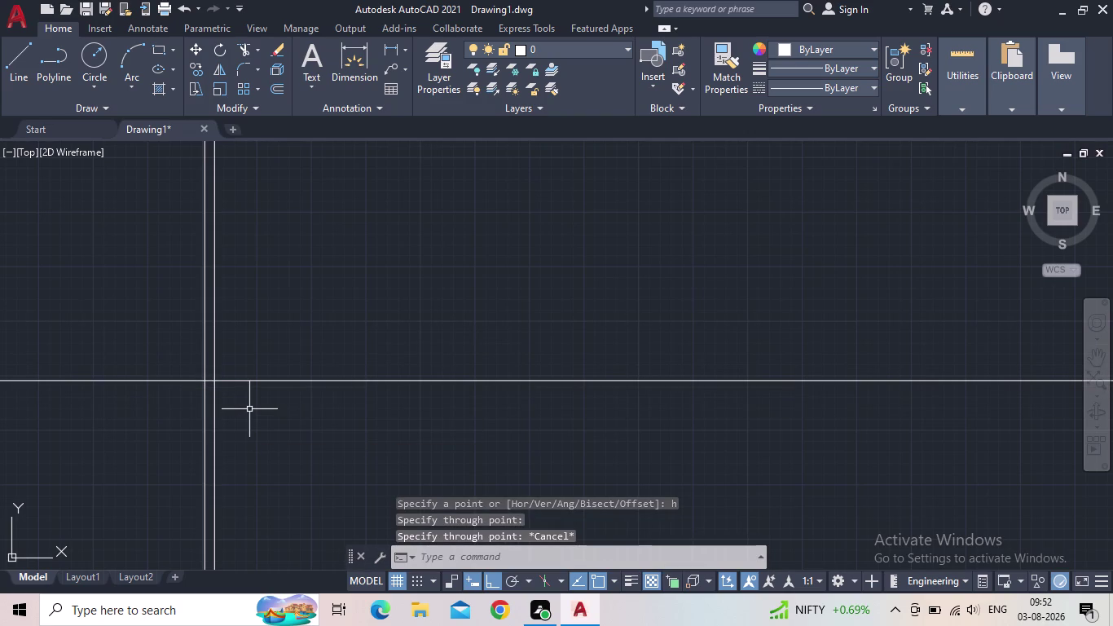
Offset the horizontal line 9" upward to form the second wall line.
key(o)
key(Return)
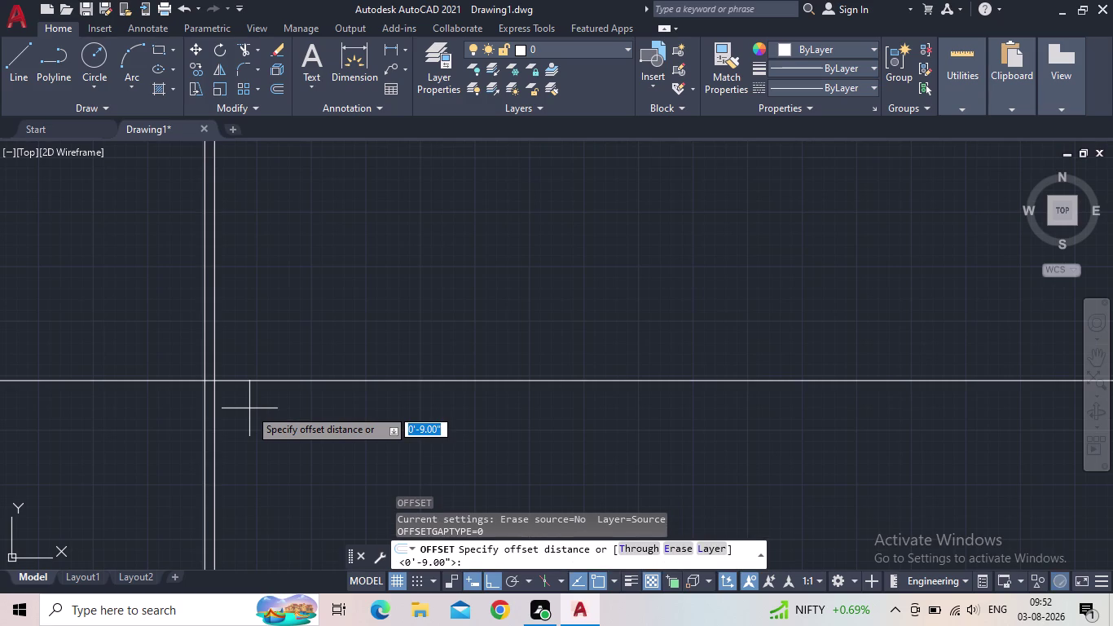
key(Return)
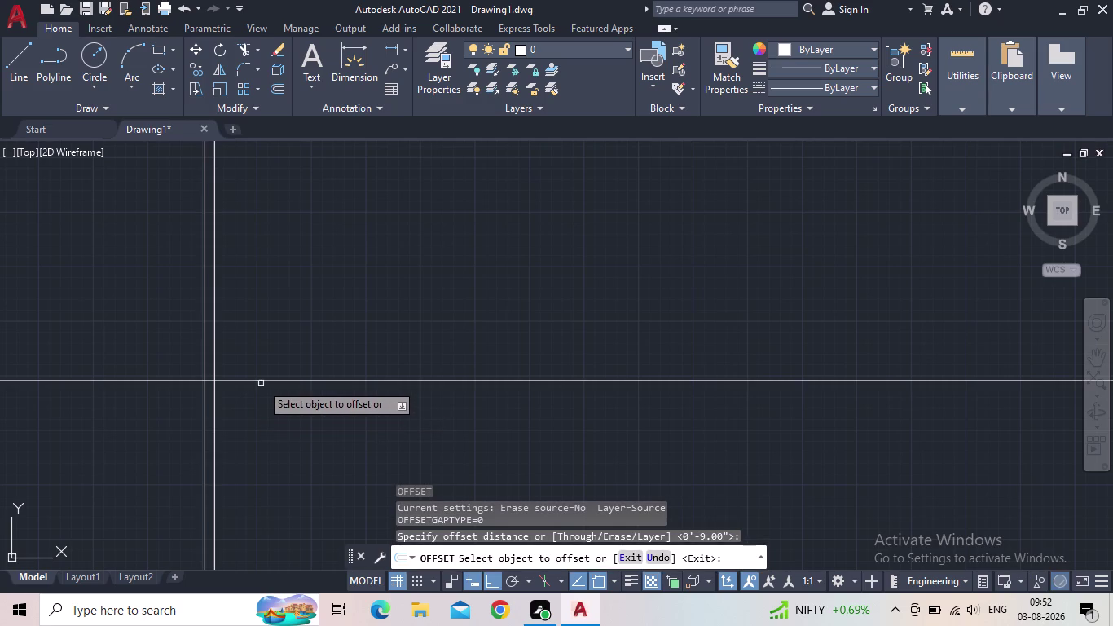
click(261, 379)
click(266, 318)
key(Escape)
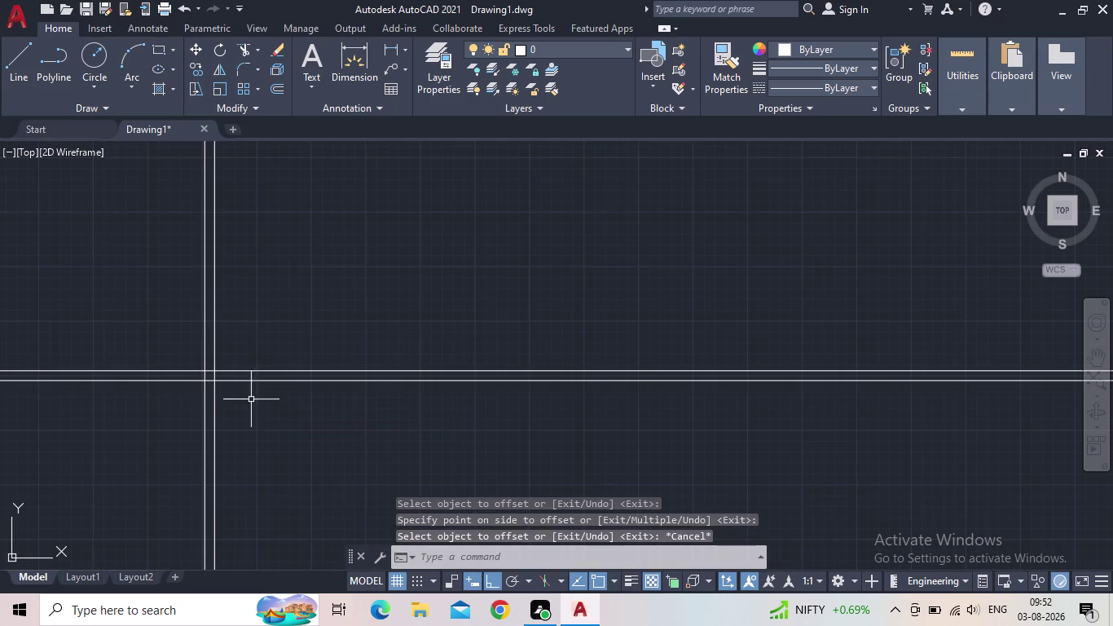
Trim the overhanging line ends with a fence to leave a clean L-shaped corner.
text(tr)
key(space)
drag(232, 455, 169, 442)
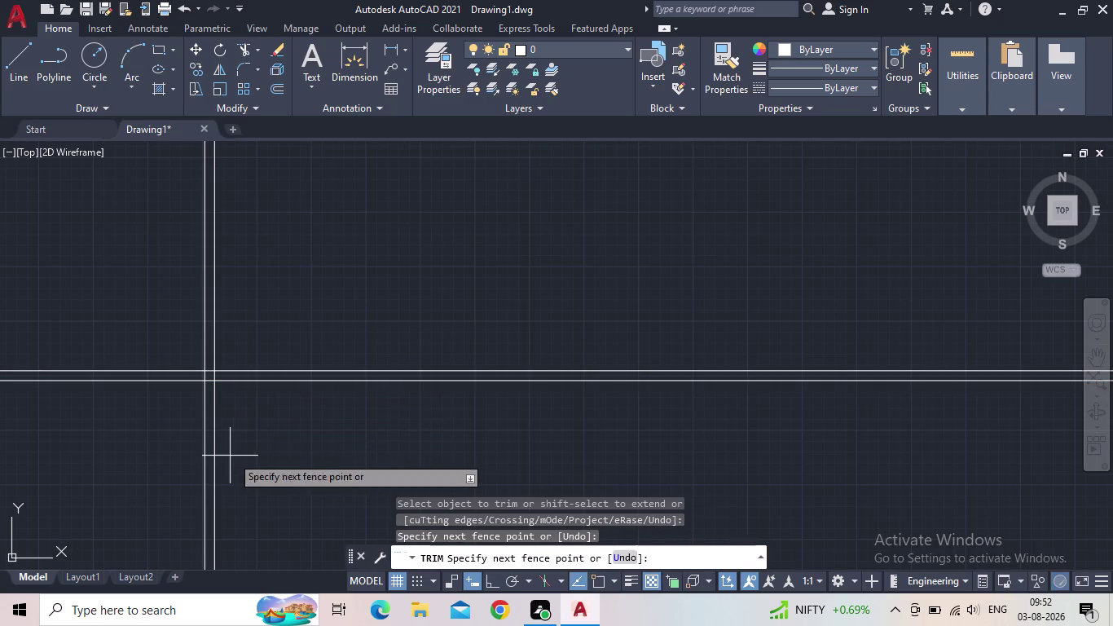
drag(170, 442, 86, 305)
key(Escape)
scroll(down, 3)
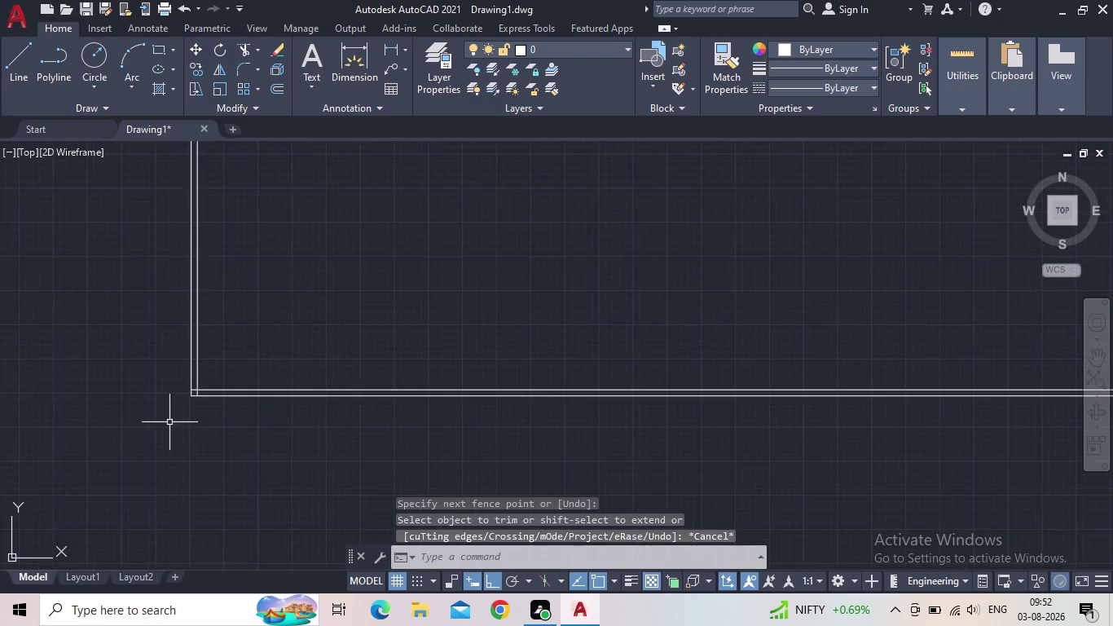
middle_drag(170, 423, 203, 546)
scroll(up, 3)
scroll(up, 3)
middle_drag(303, 505, 252, 446)
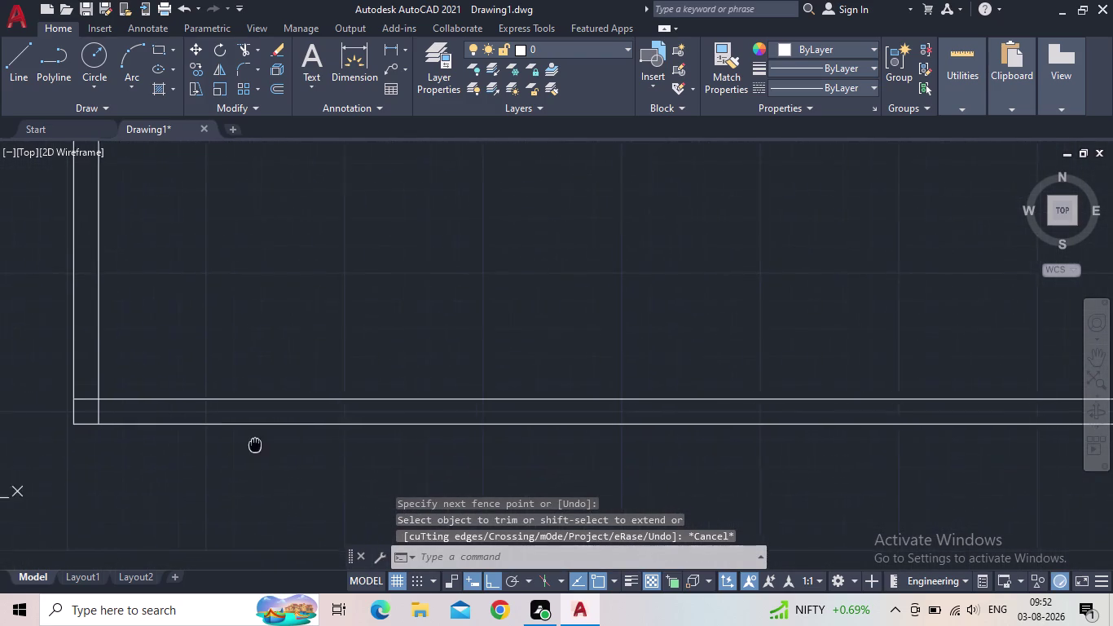
middle_drag(252, 446, 262, 483)
scroll(down, 3)
middle_drag(308, 446, 289, 451)
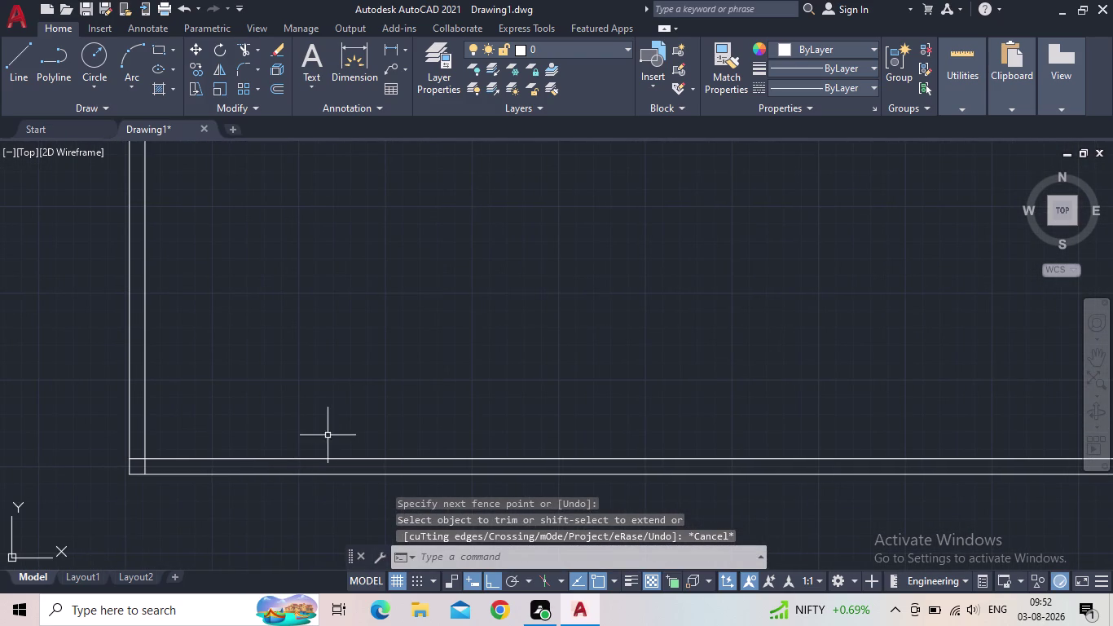
key(o)
key(Return)
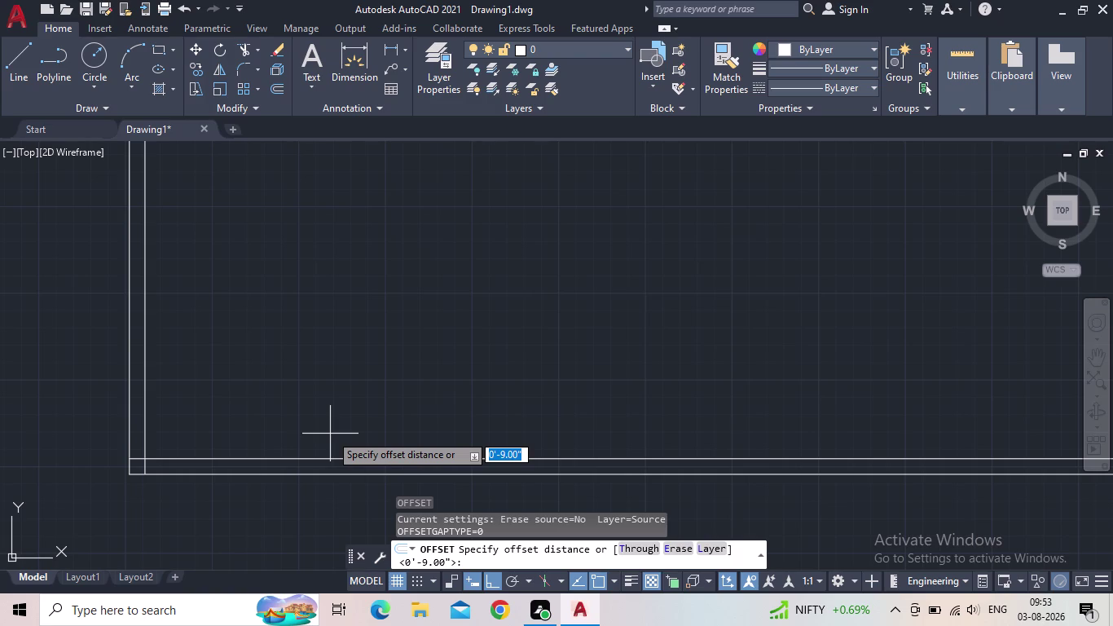
Enter an offset distance of 10'8".
text(10)
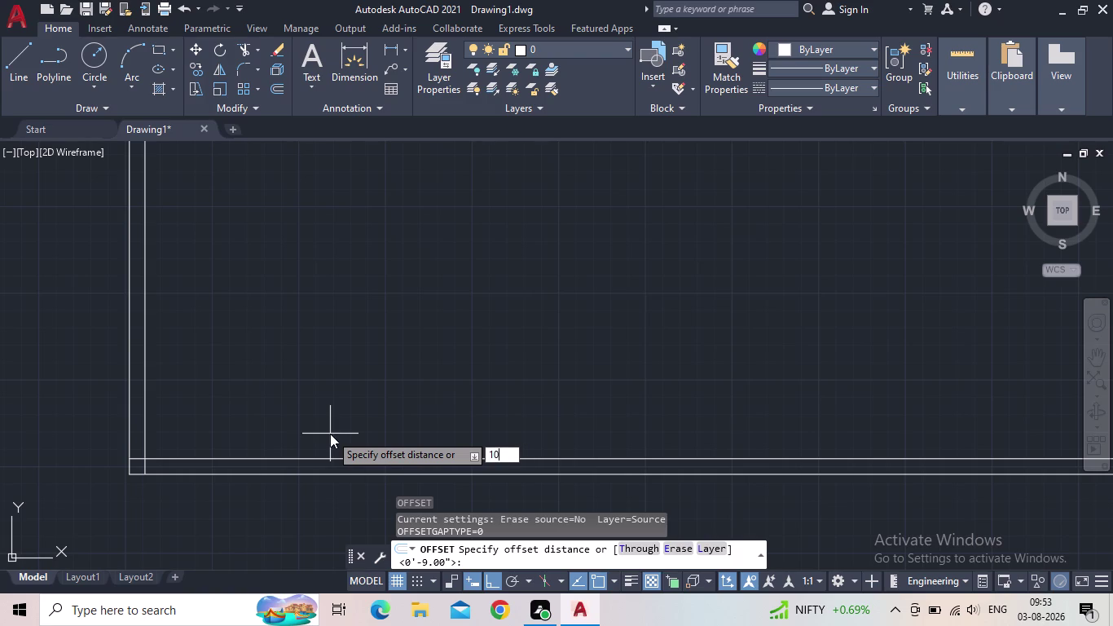
text(')
text(8")
key(Return)
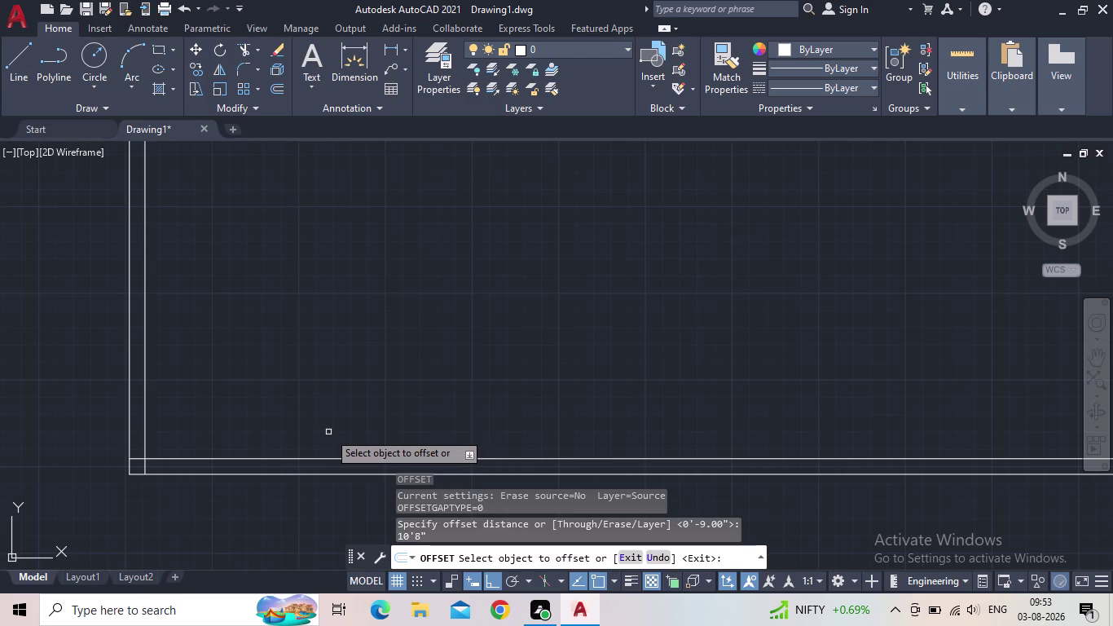